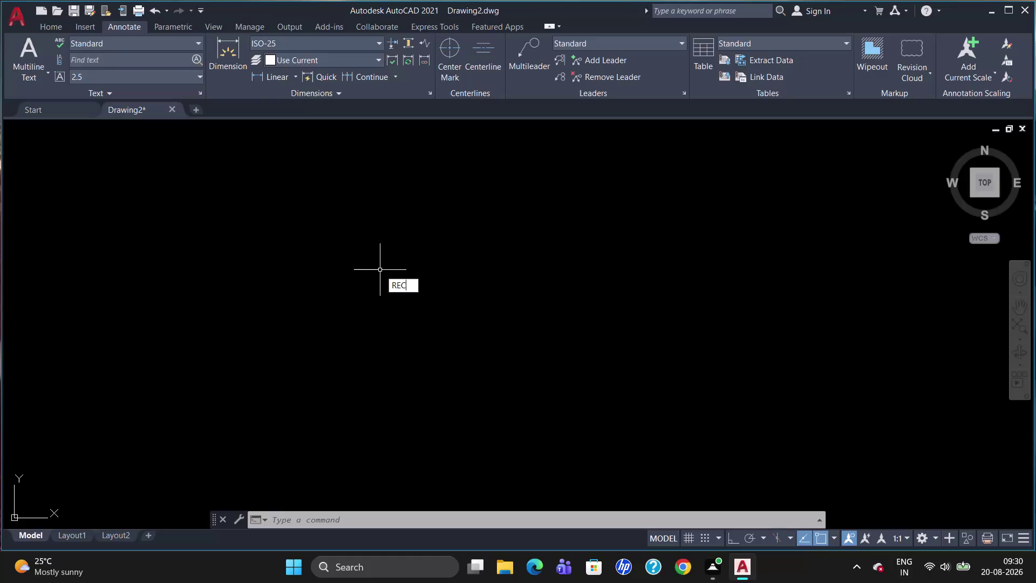
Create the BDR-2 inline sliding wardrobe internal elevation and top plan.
Draw a 4354 by 2700 rectangle.
key(Return)
click(293, 176)
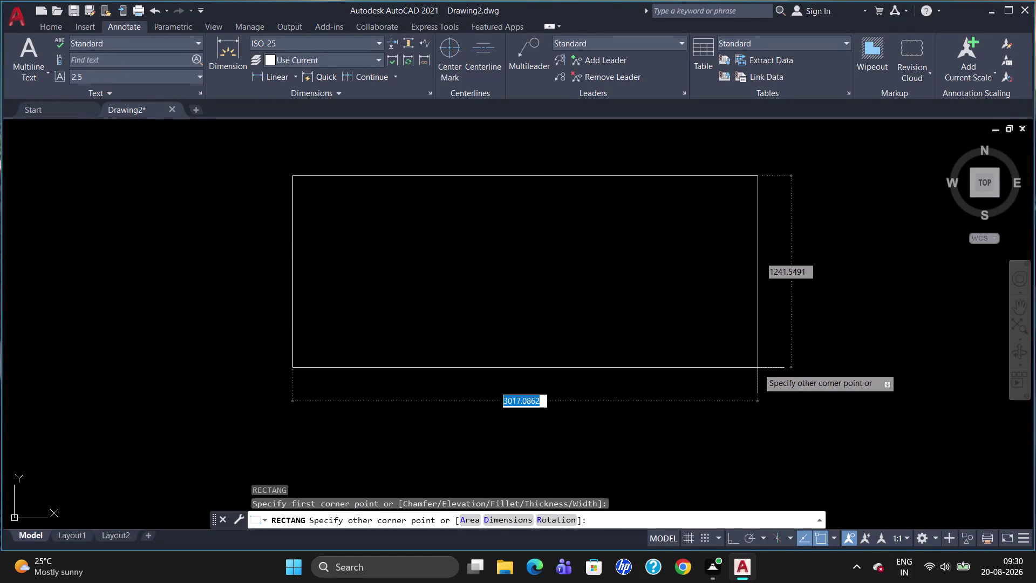
text(4354)
key(Tab)
text(2)
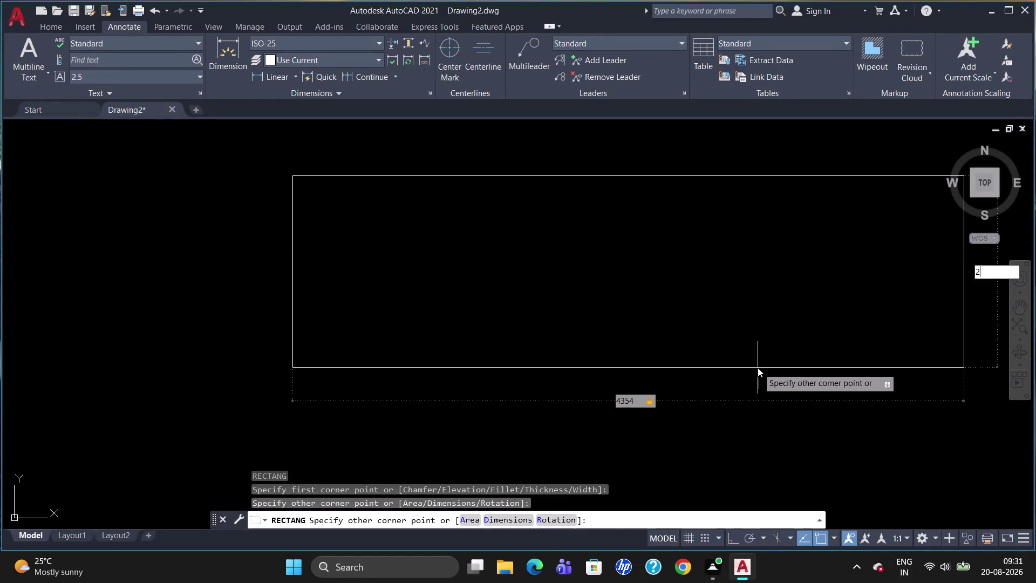
text(700)
key(Return)
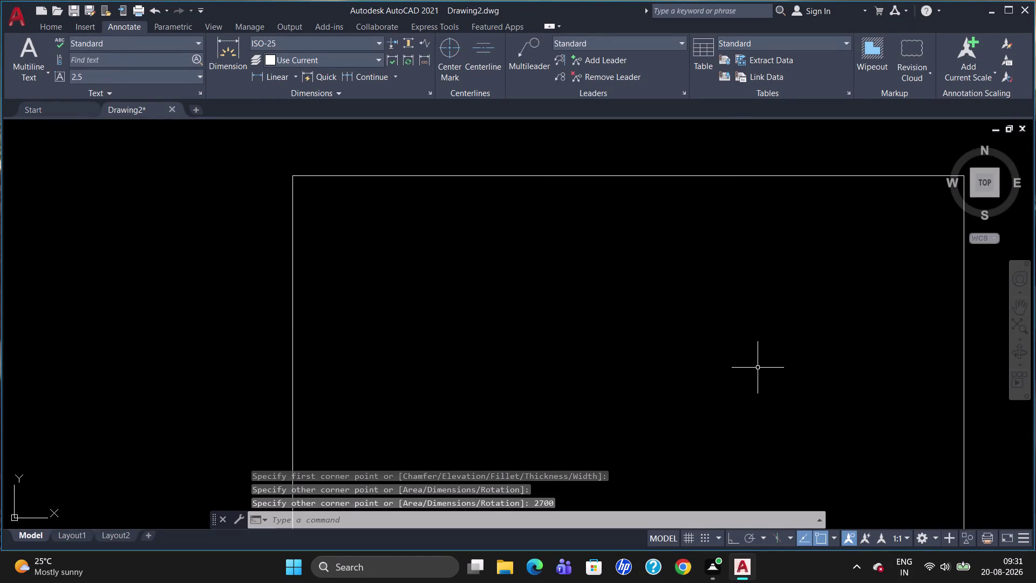
key(Escape)
Zoom to fit and explode the rectangle into separate lines.
scroll(down, 3)
scroll(up, 3)
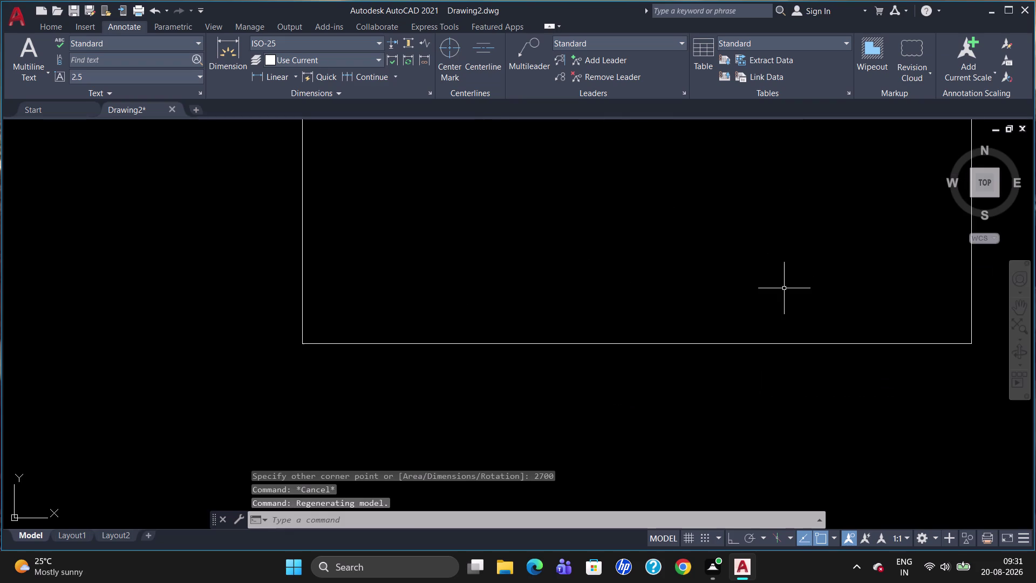
scroll(up, 3)
scroll(down, 3)
scroll(up, 3)
scroll(down, 3)
scroll(up, 3)
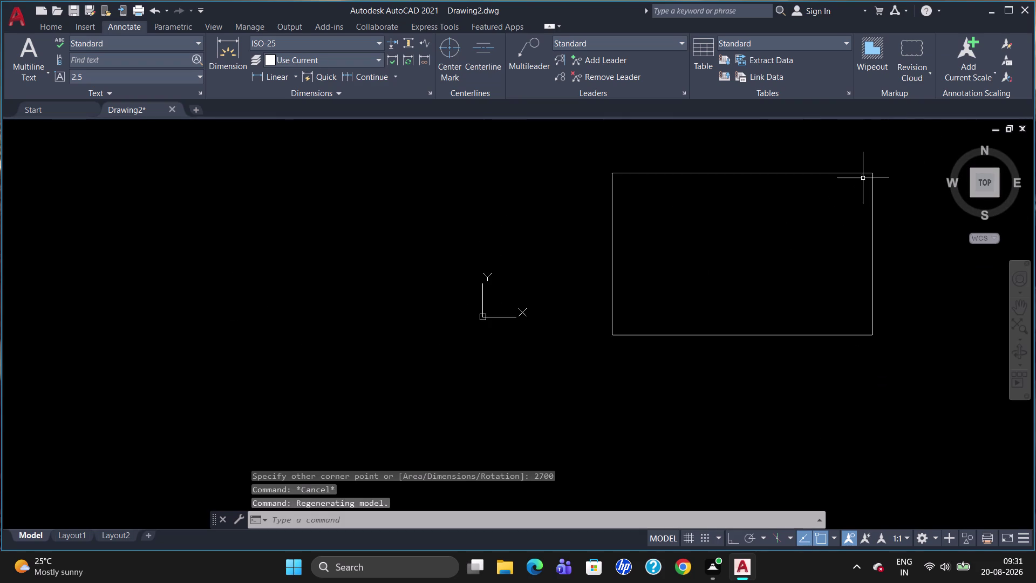
scroll(up, 3)
scroll(down, 3)
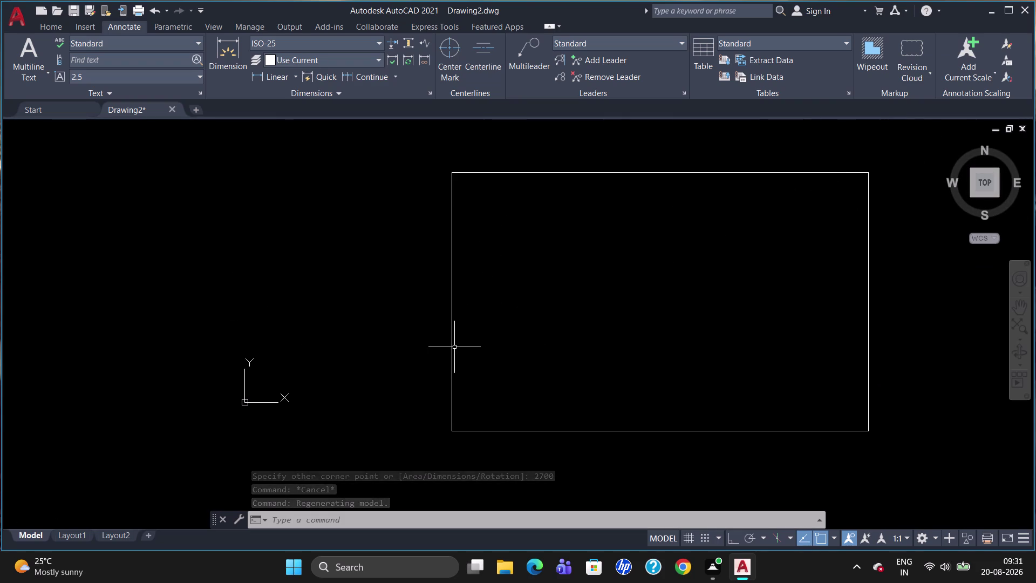
click(451, 347)
key(x)
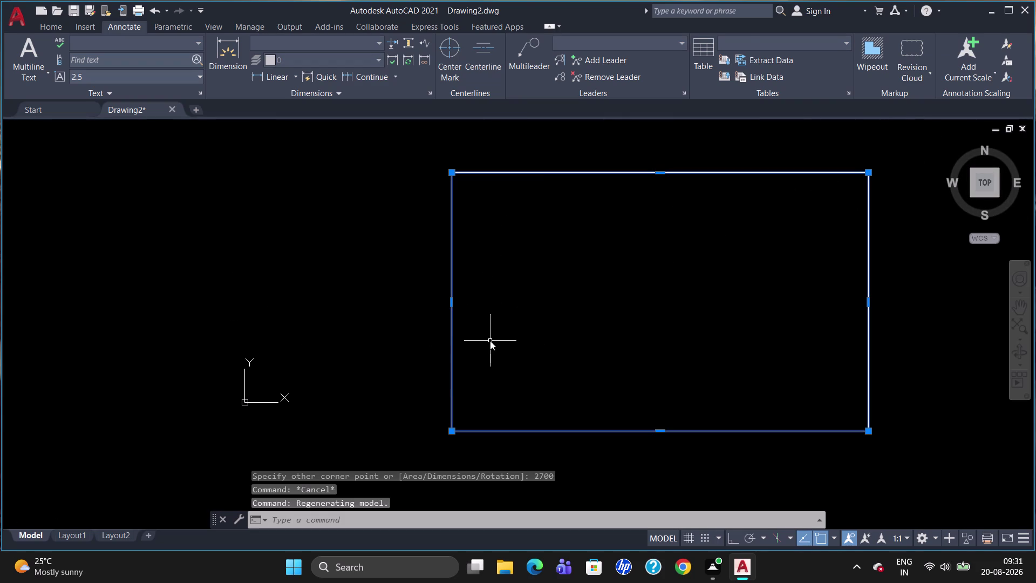
key(Return)
Give ISO-25 red dimension text, 40 high, vertically centred.
key(d)
key(Return)
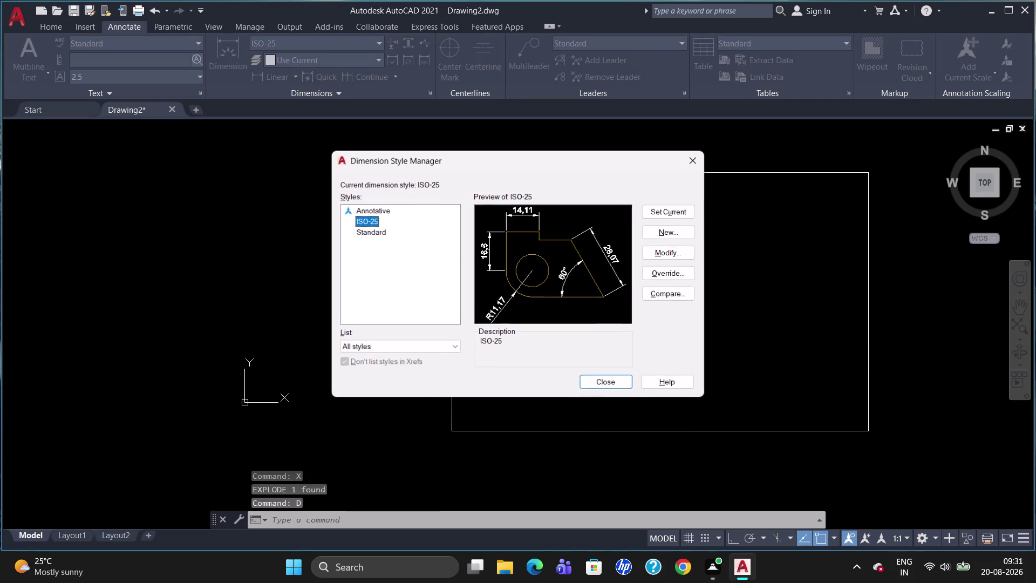
click(662, 246)
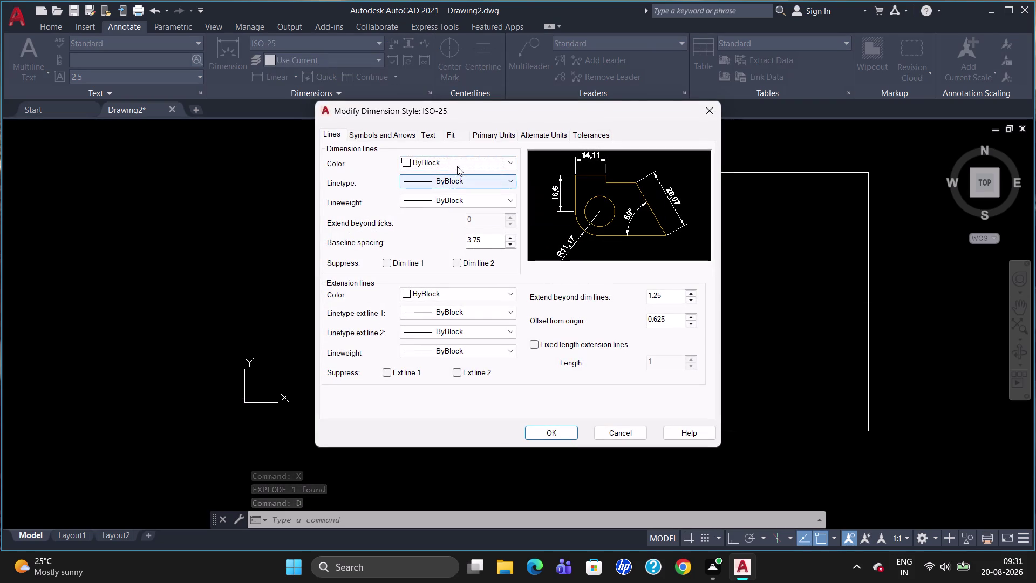
click(429, 129)
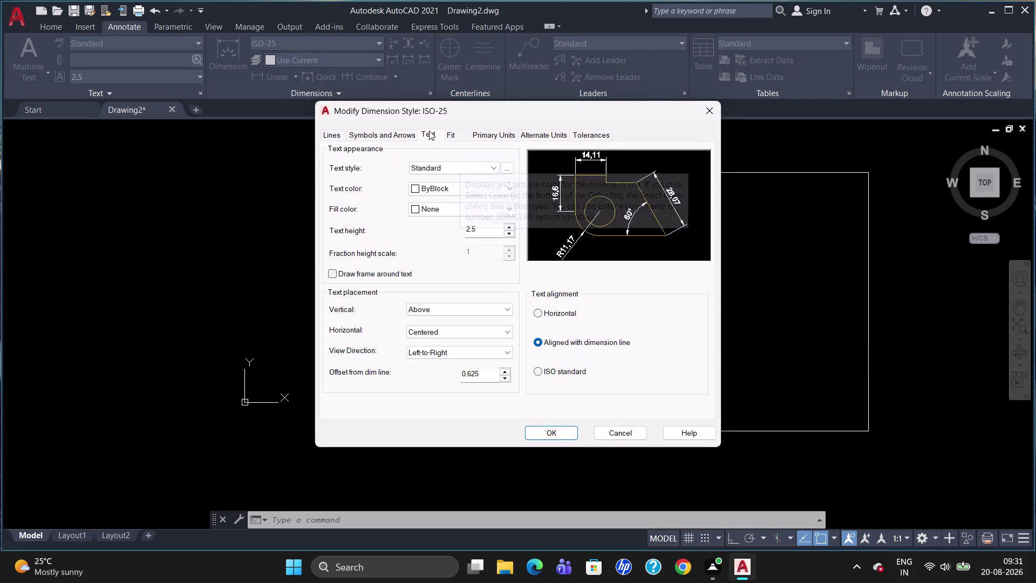
click(464, 188)
click(451, 225)
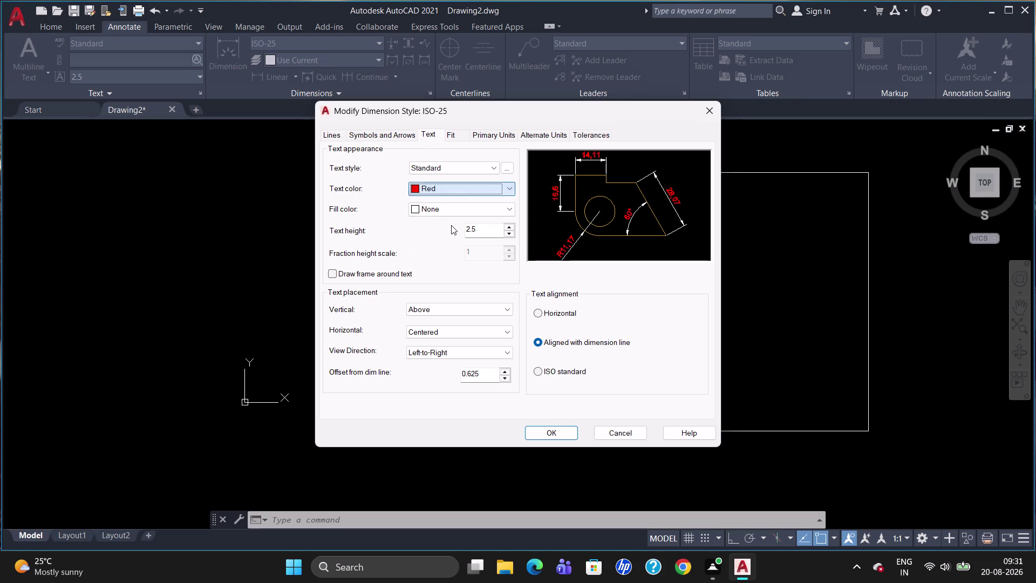
click(486, 226)
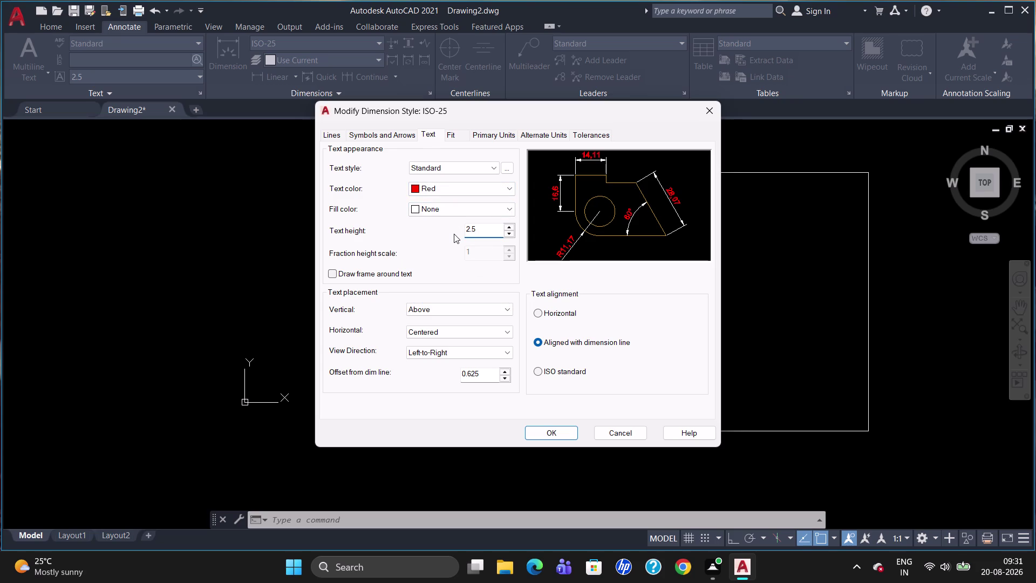
key(BackSpace)
key(BackSpace)
key(BackSpace)
text(40)
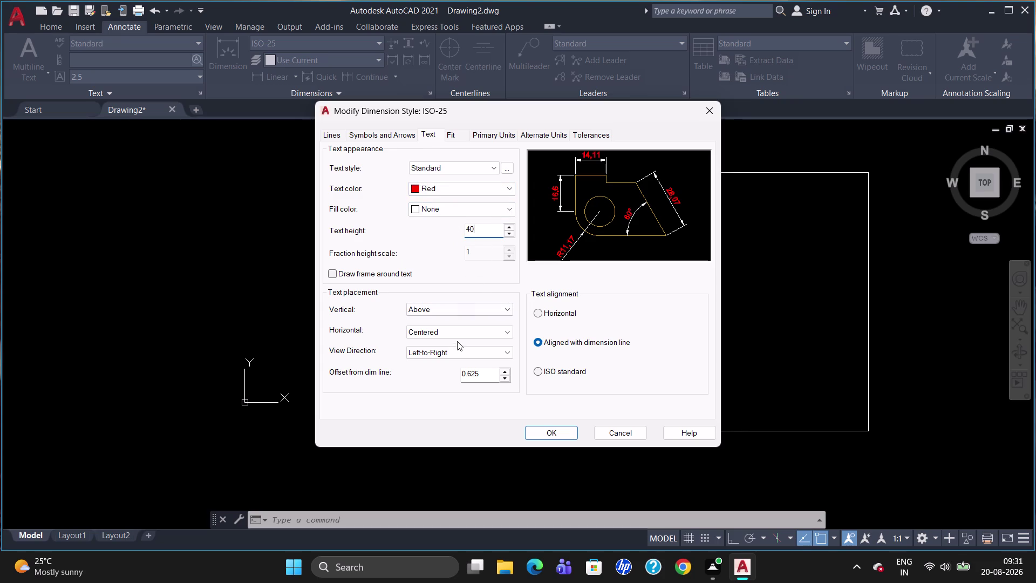
click(459, 309)
click(454, 323)
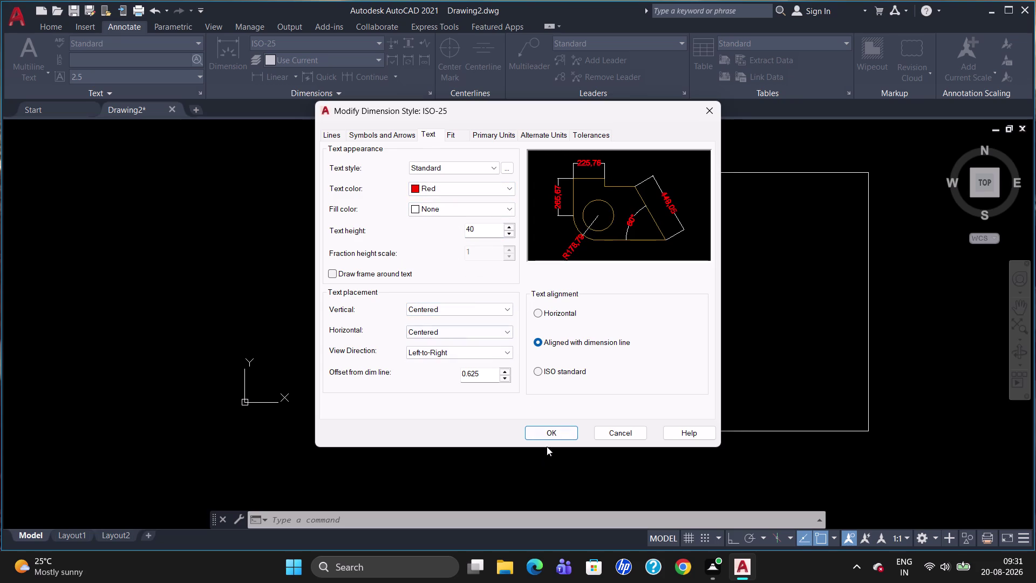
click(547, 436)
Set the ISO-25 arrow size to 40.
click(662, 250)
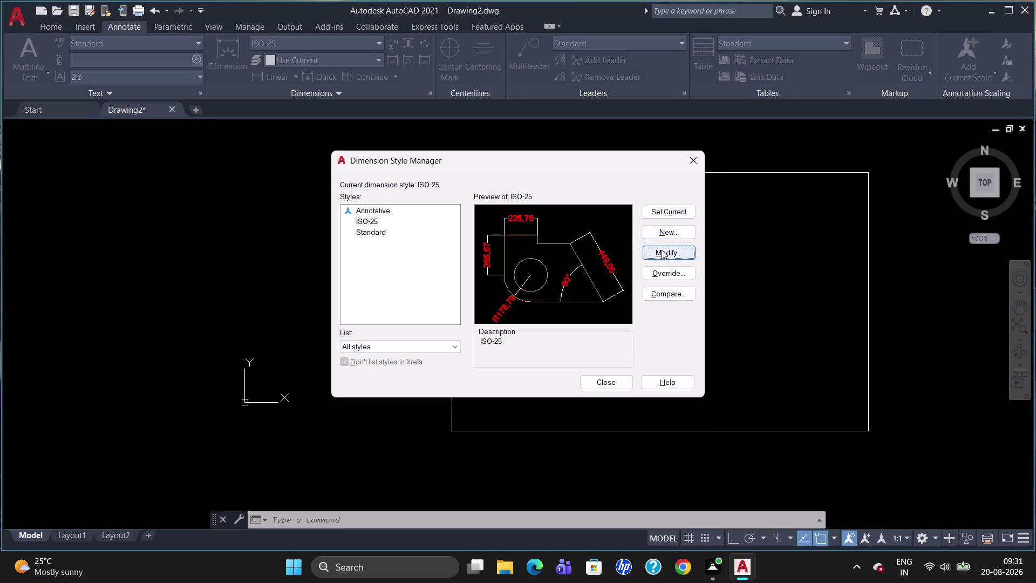
click(363, 133)
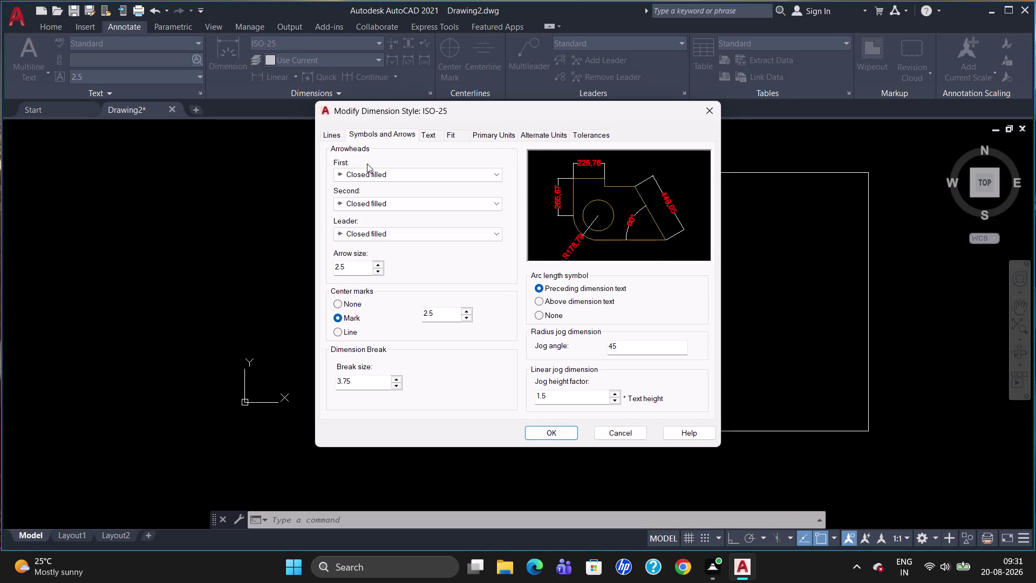
drag(355, 271, 330, 273)
key(BackSpace)
text(4)
text(0)
Turn on fixed-length extension lines for ISO-25, save, and close the manager.
click(333, 135)
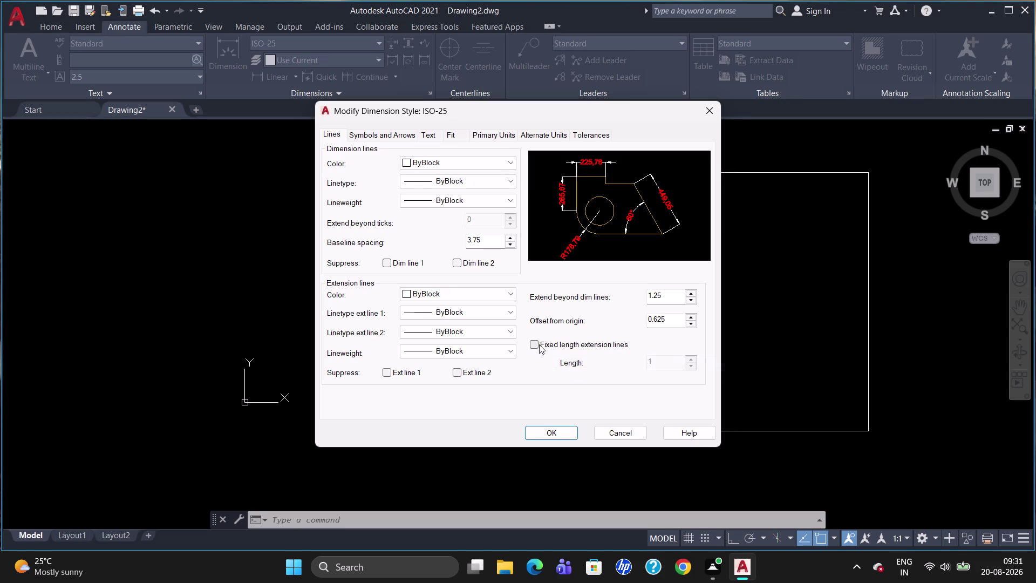
click(539, 344)
click(560, 433)
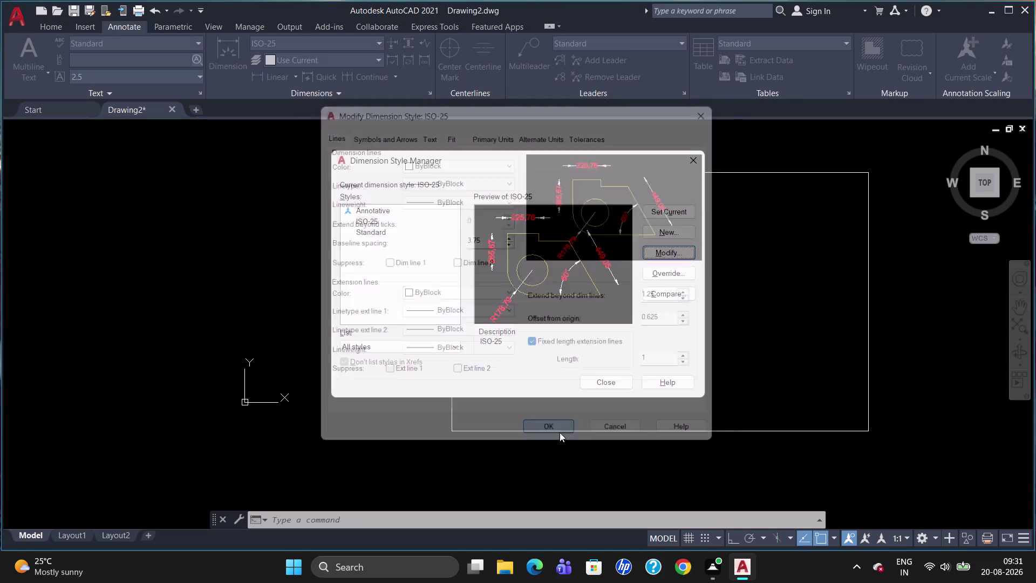
click(617, 381)
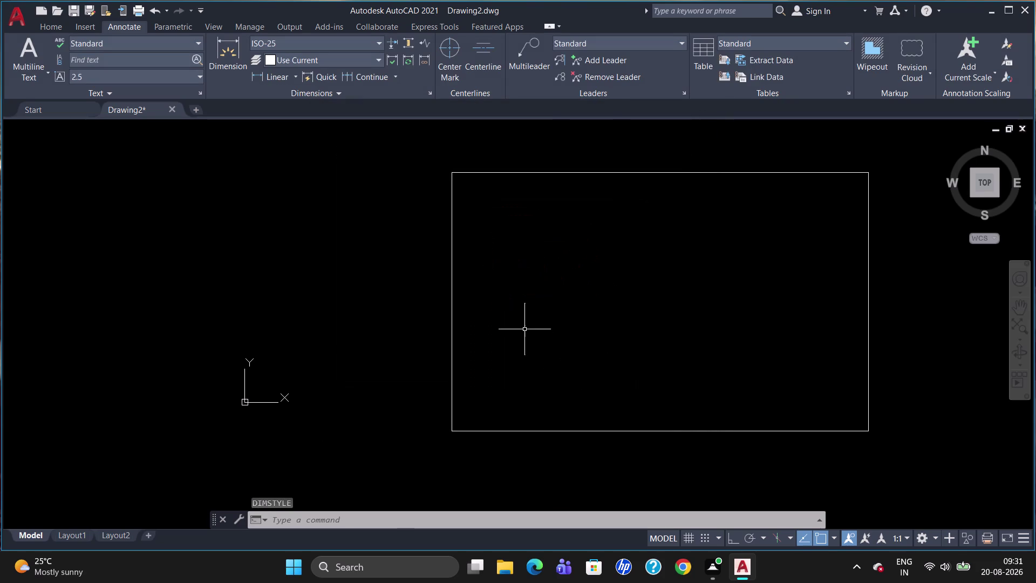
Offset the right edge 304 and the left edge 229 inward.
key(o)
key(Return)
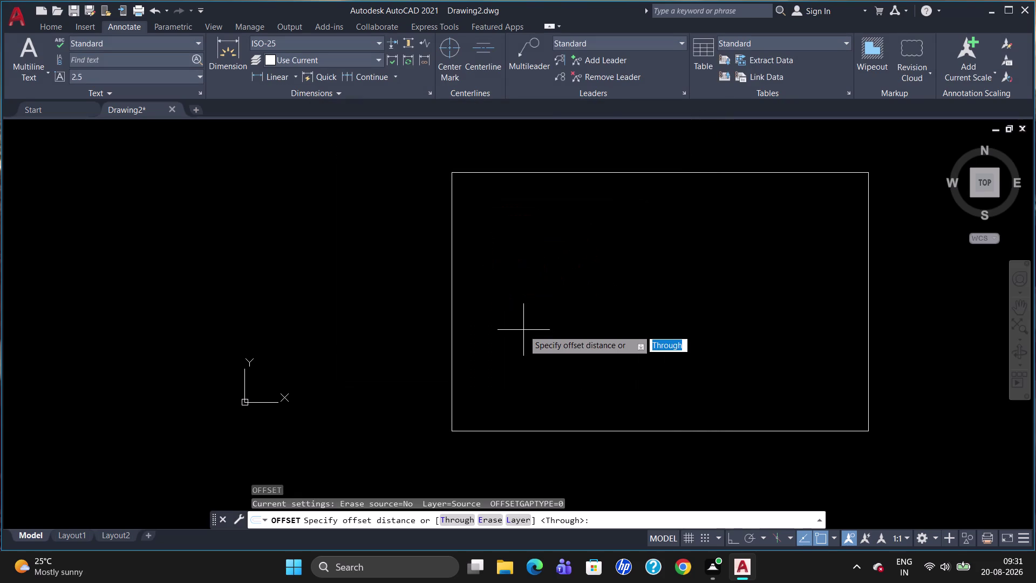
text(30)
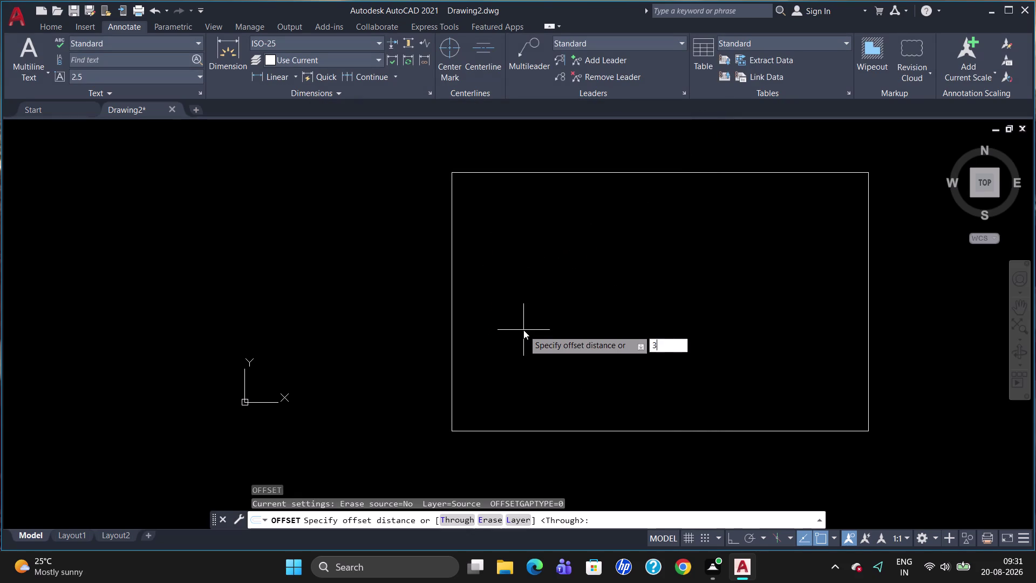
text(4)
key(Return)
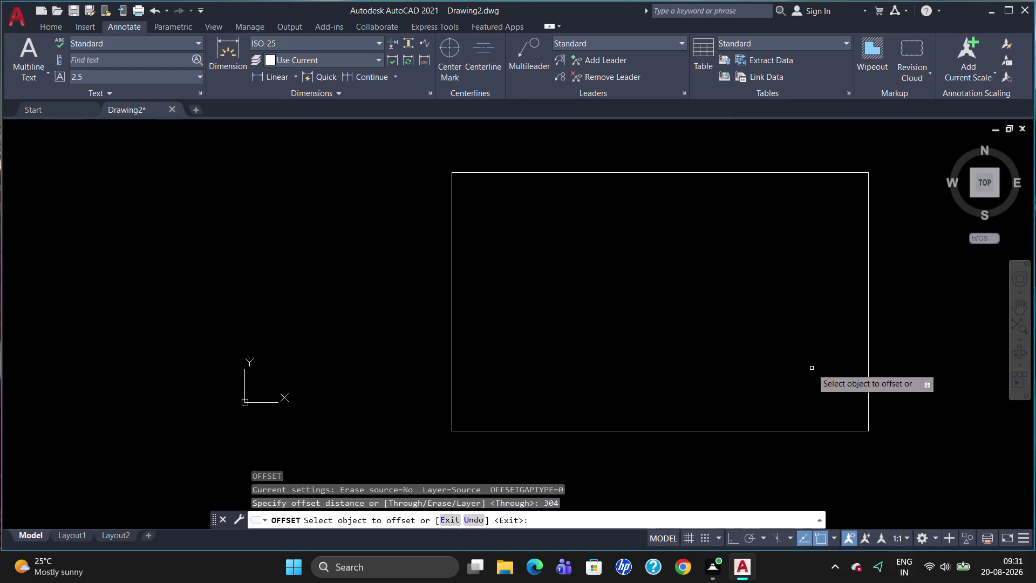
click(869, 336)
click(847, 348)
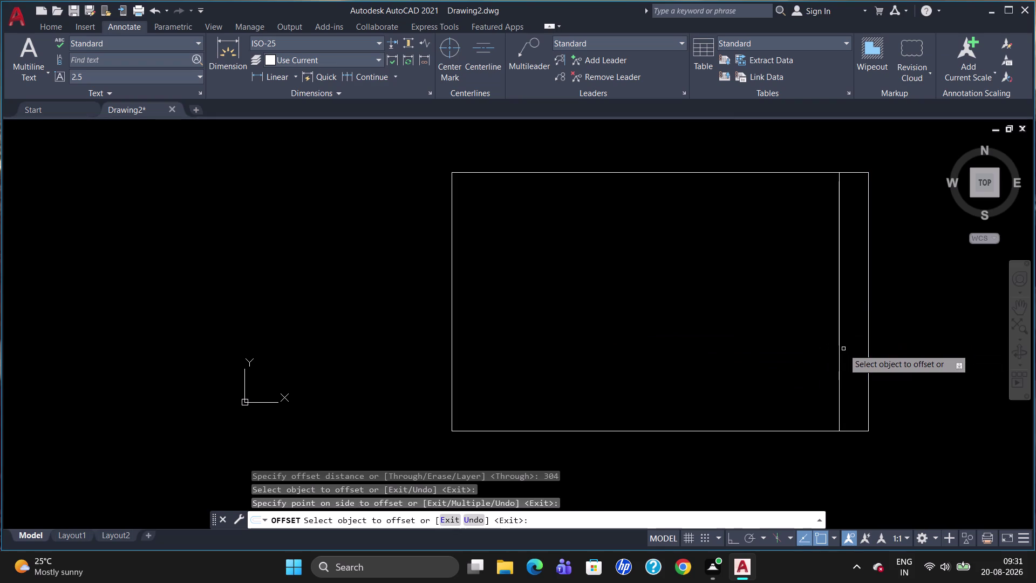
click(454, 362)
text(22)
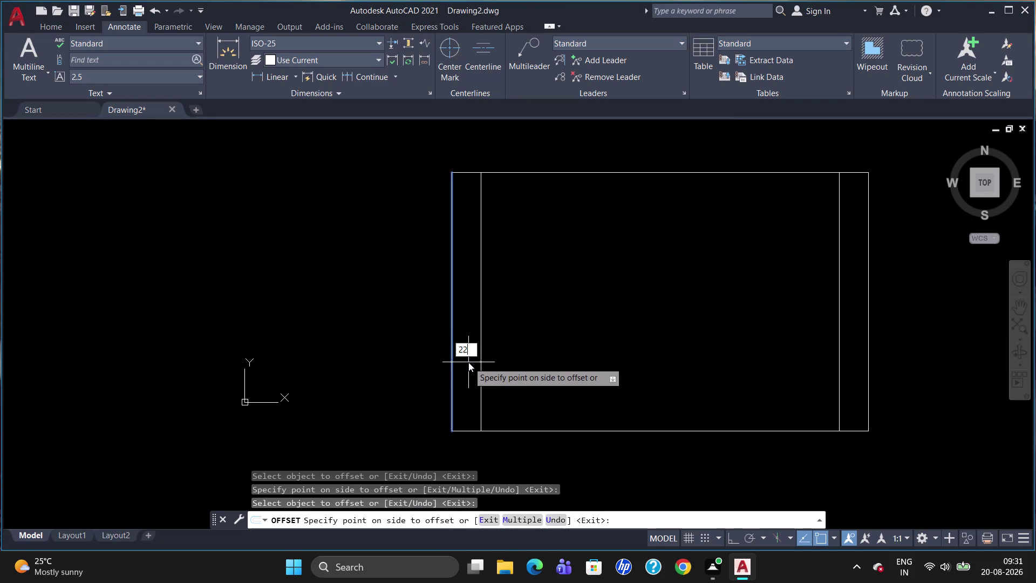
text(9)
key(Return)
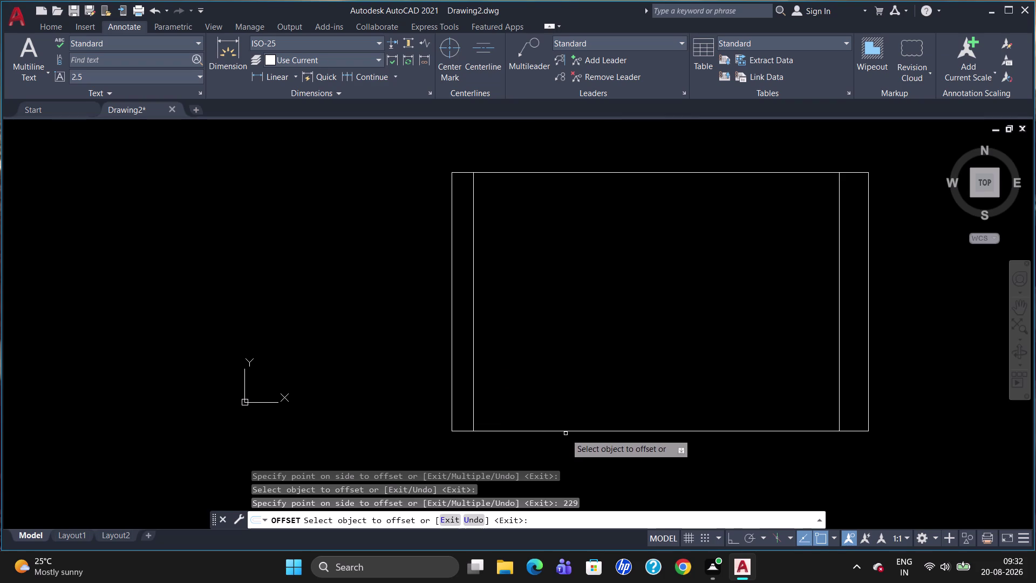
Offset the bottom edge 100 upward and the top edge 50 downward.
click(567, 432)
text(1)
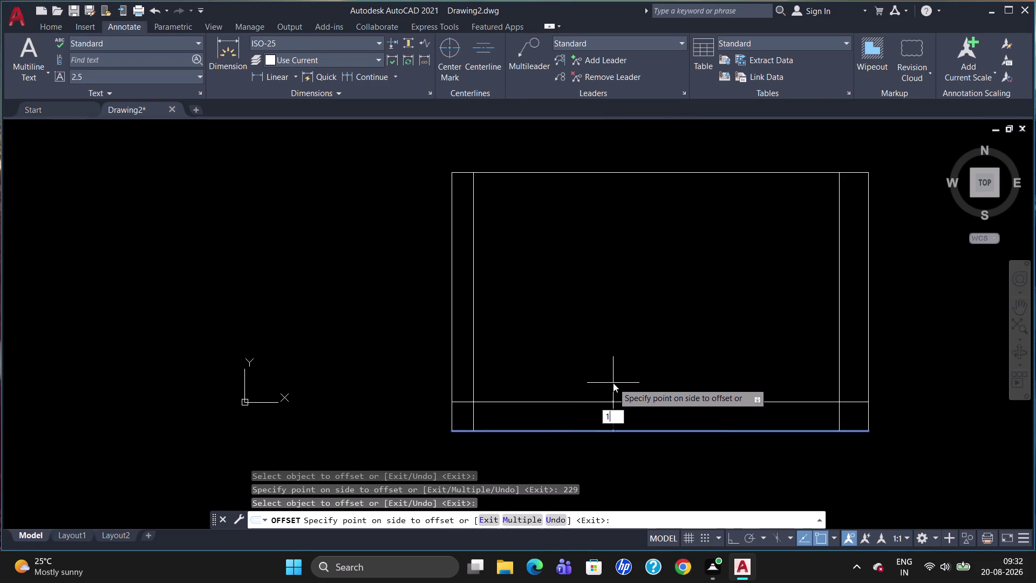
text(00)
key(Return)
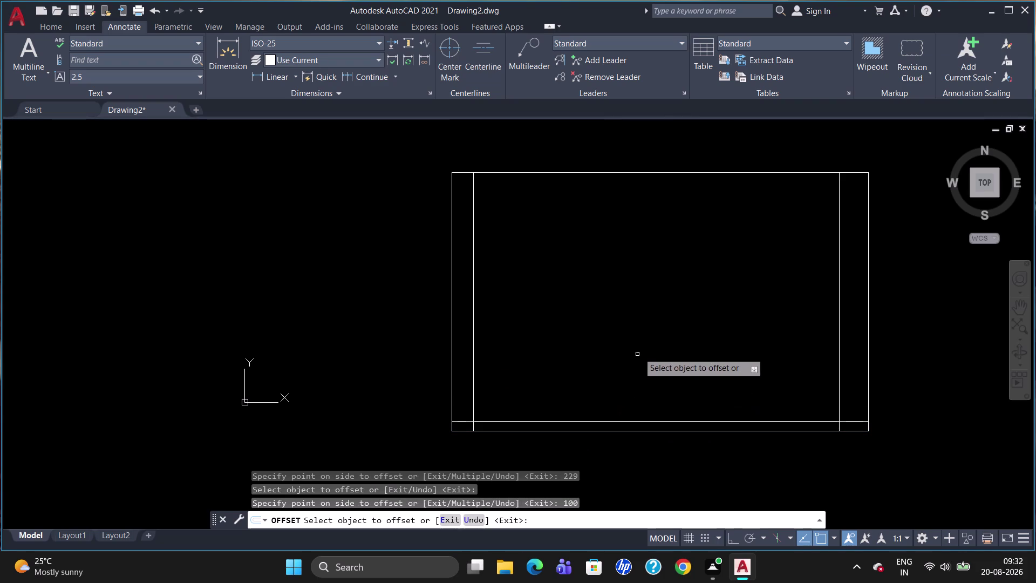
drag(724, 173, 727, 181)
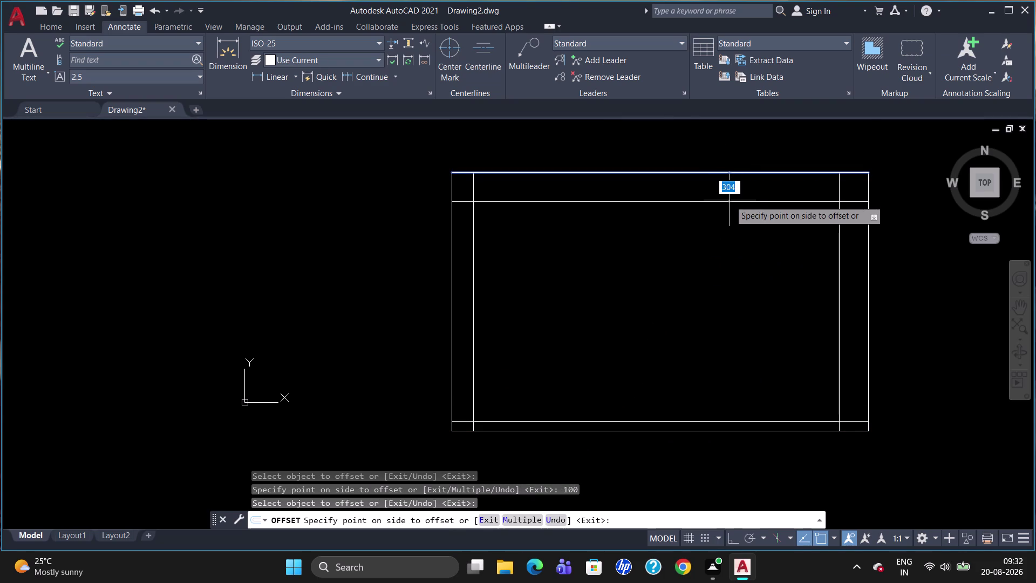
text(50)
key(Return)
key(Escape)
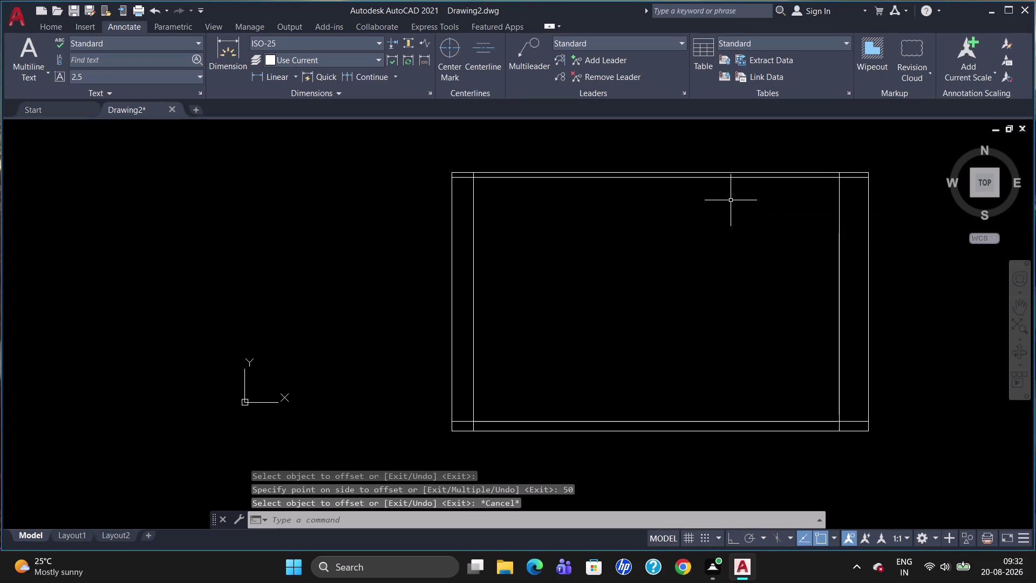
scroll(up, 3)
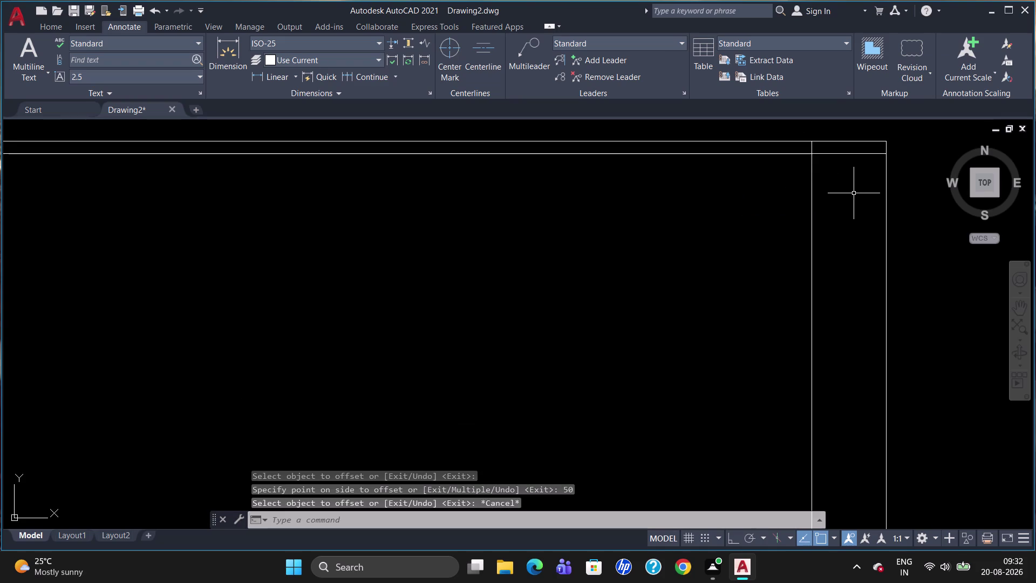
Draw a horizontal line tracked 550 below the top-right inner corner to the left inner upright.
scroll(down, 3)
scroll(up, 3)
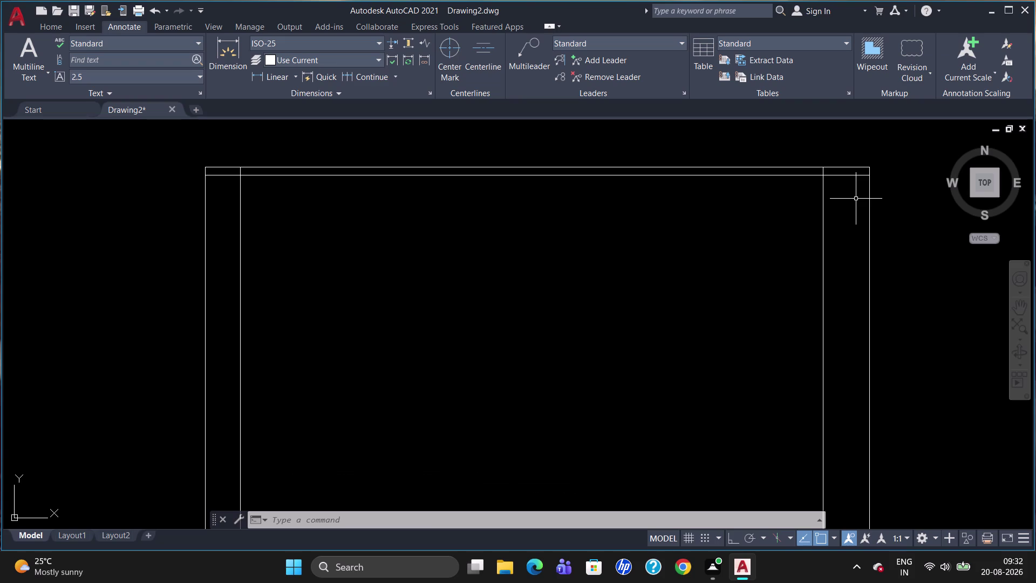
key(l)
key(Return)
text(TK)
key(Return)
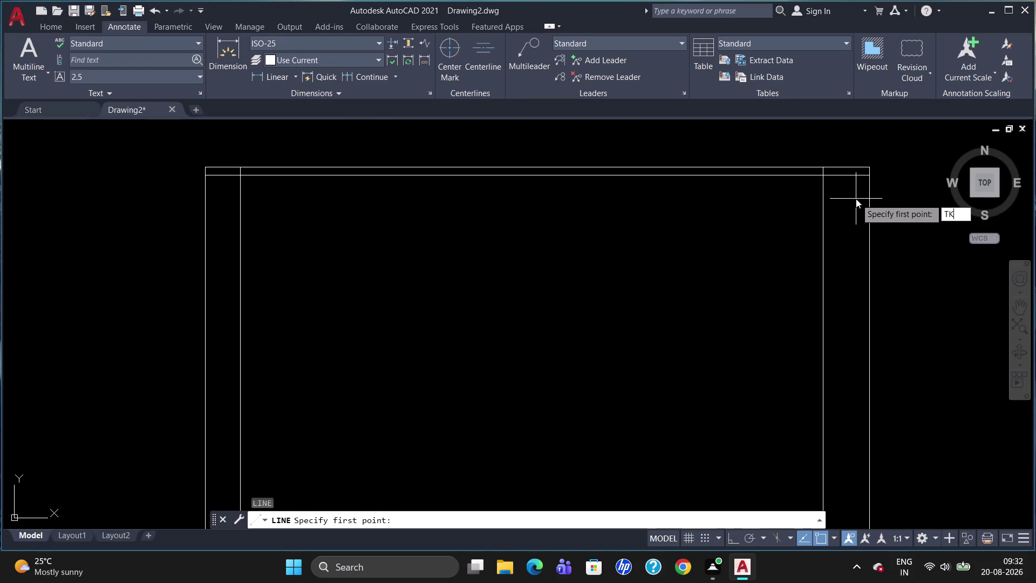
click(825, 179)
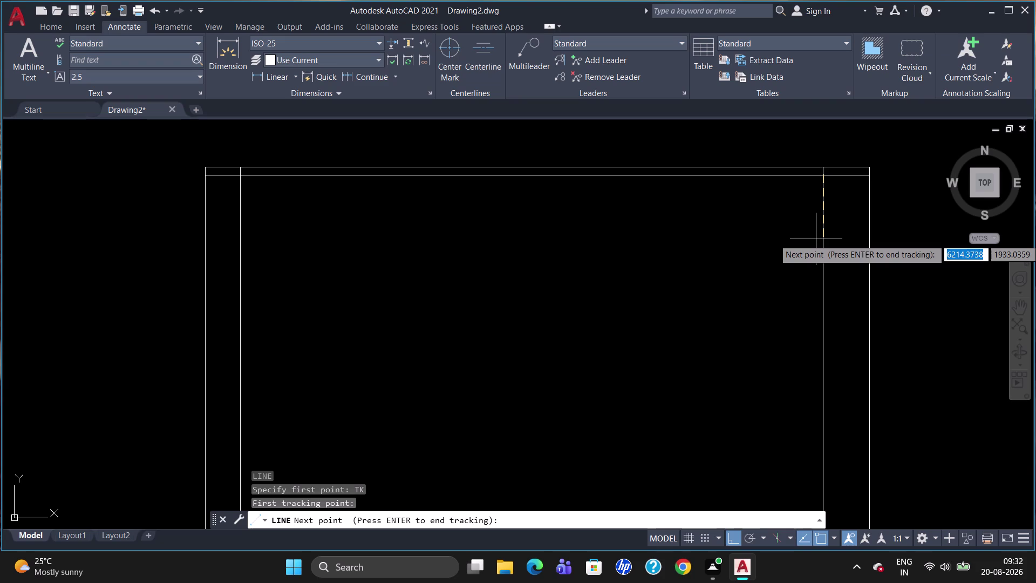
text(550)
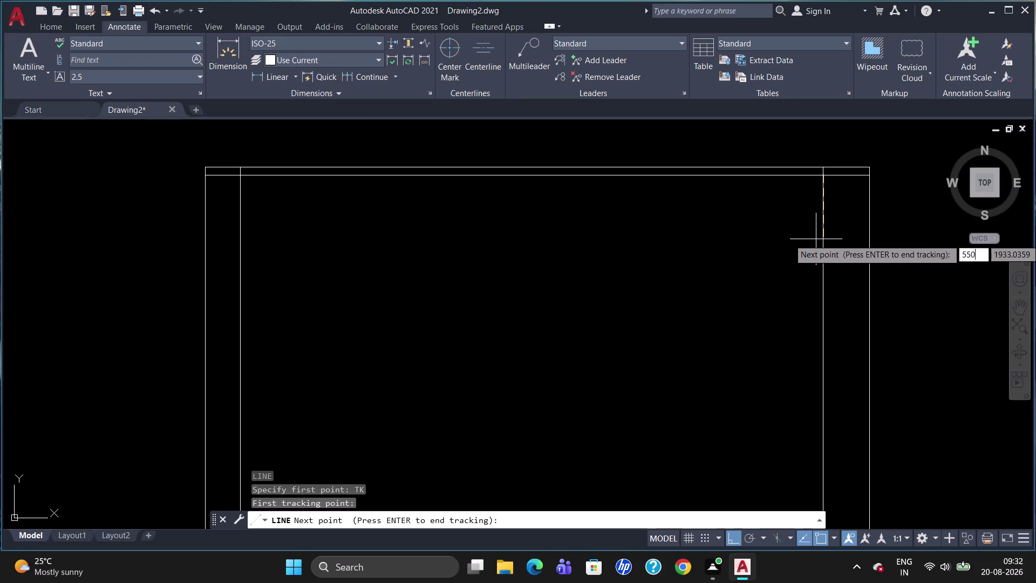
key(Return)
key(Return)
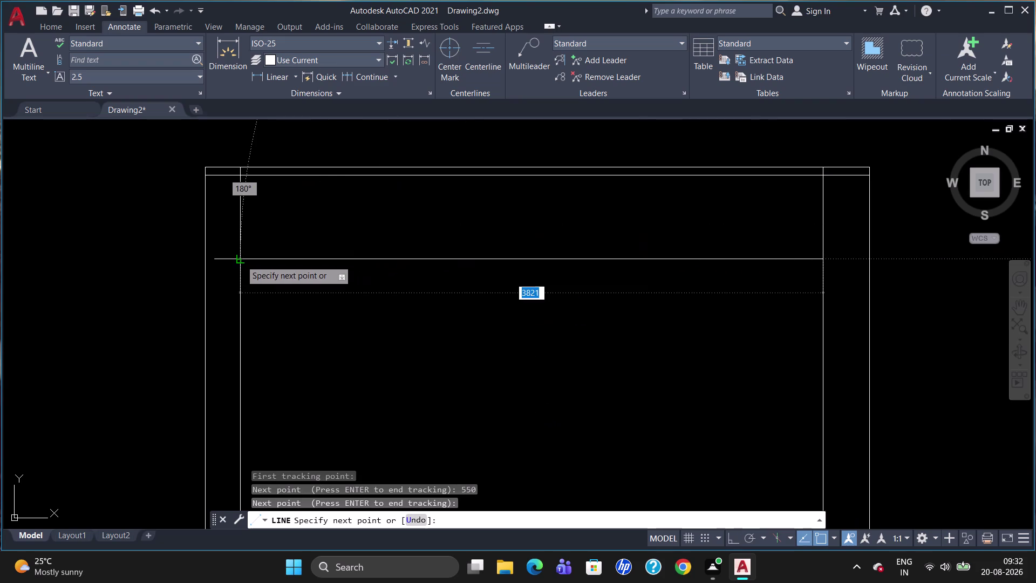
click(242, 257)
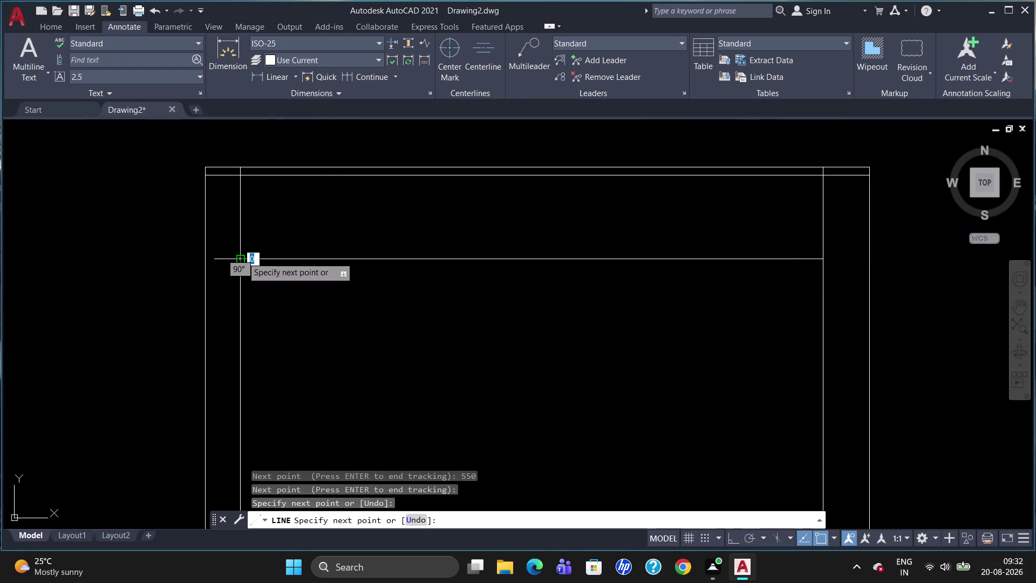
key(Escape)
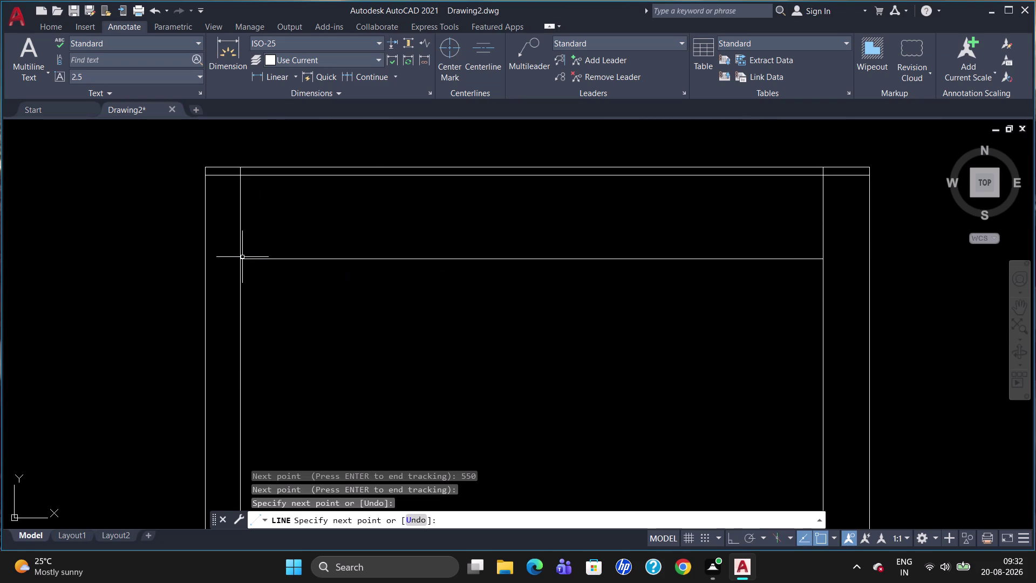
Break the right inner upright at two points, near the crossbar and just below it.
text(BR)
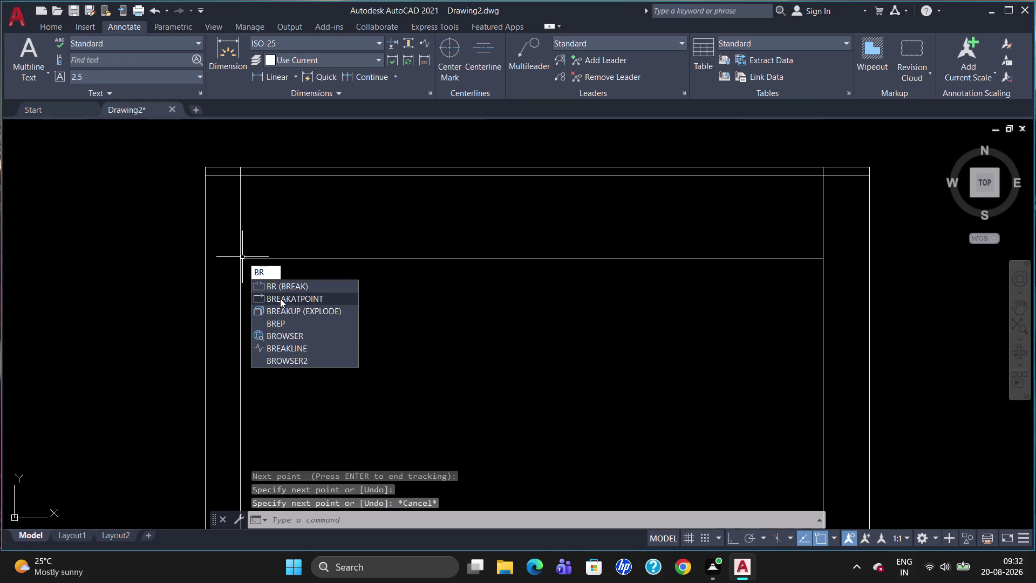
click(280, 298)
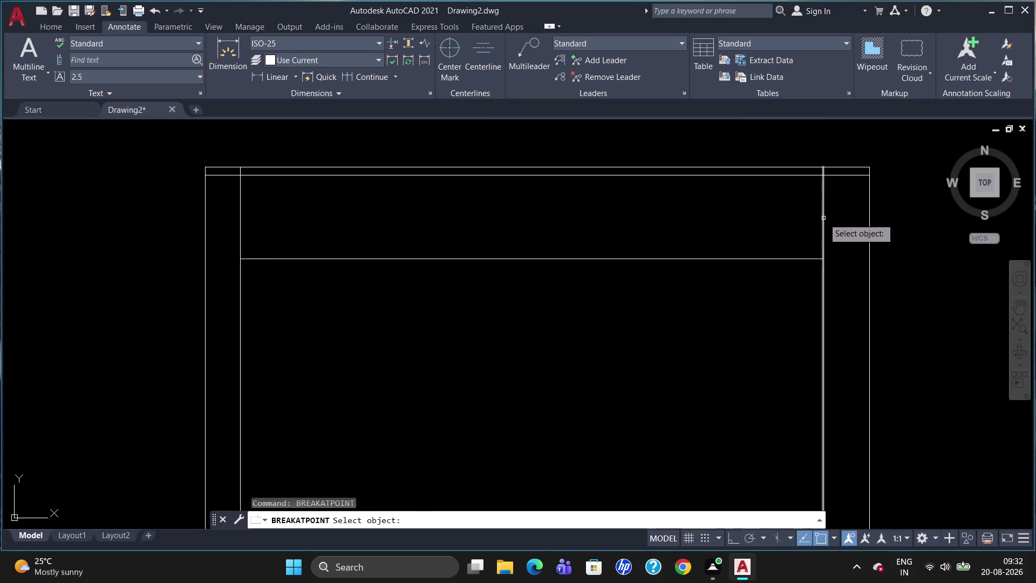
click(824, 218)
click(825, 177)
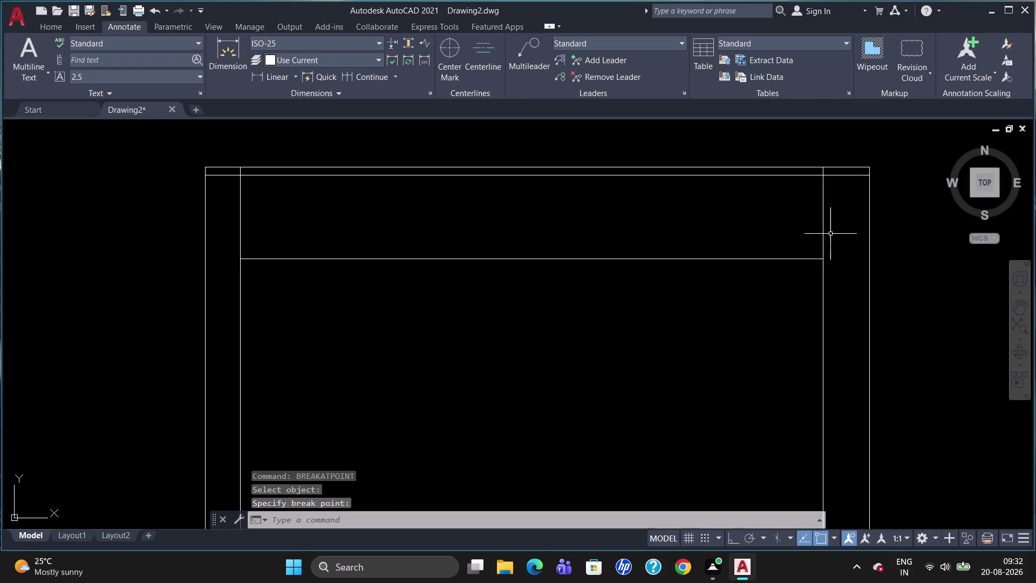
text(BR)
click(850, 268)
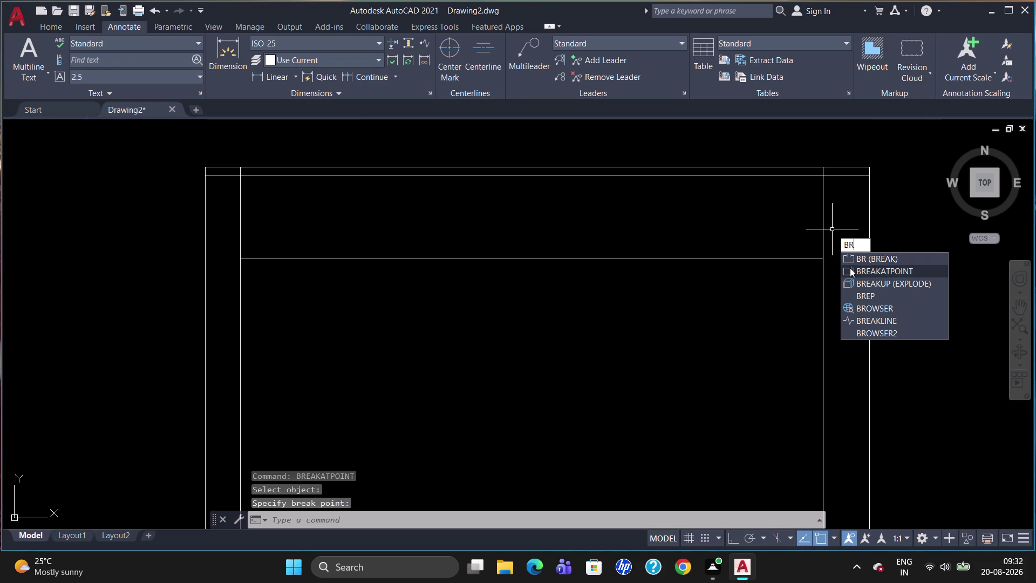
click(825, 284)
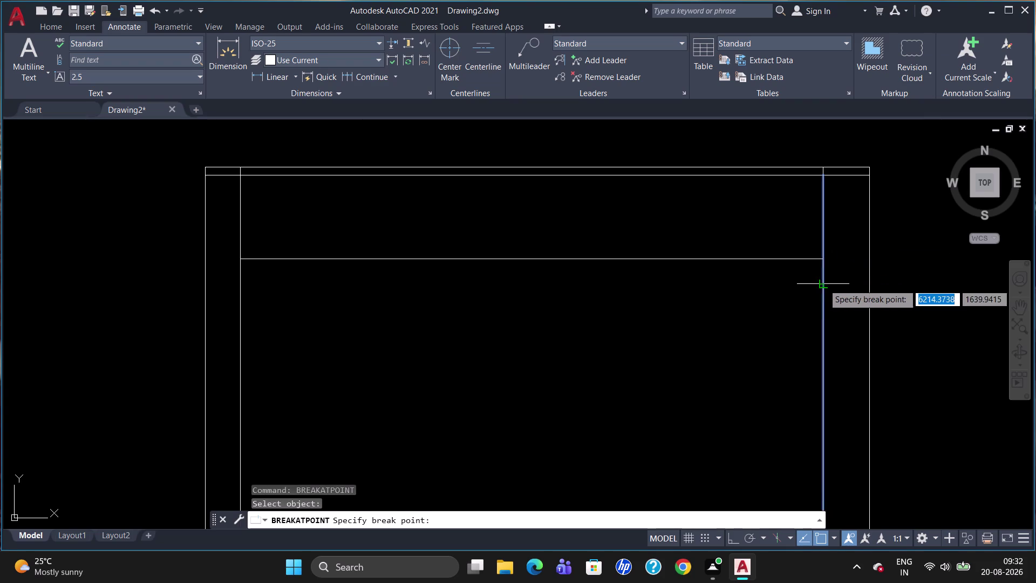
click(825, 259)
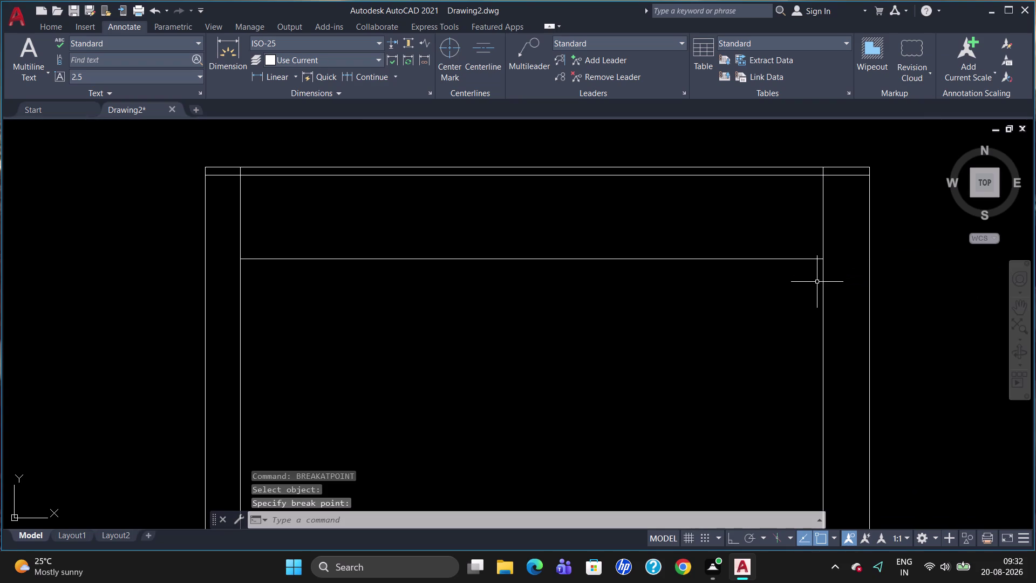
Start an offset with a distance of 45.
key(o)
key(Return)
text(45)
key(Return)
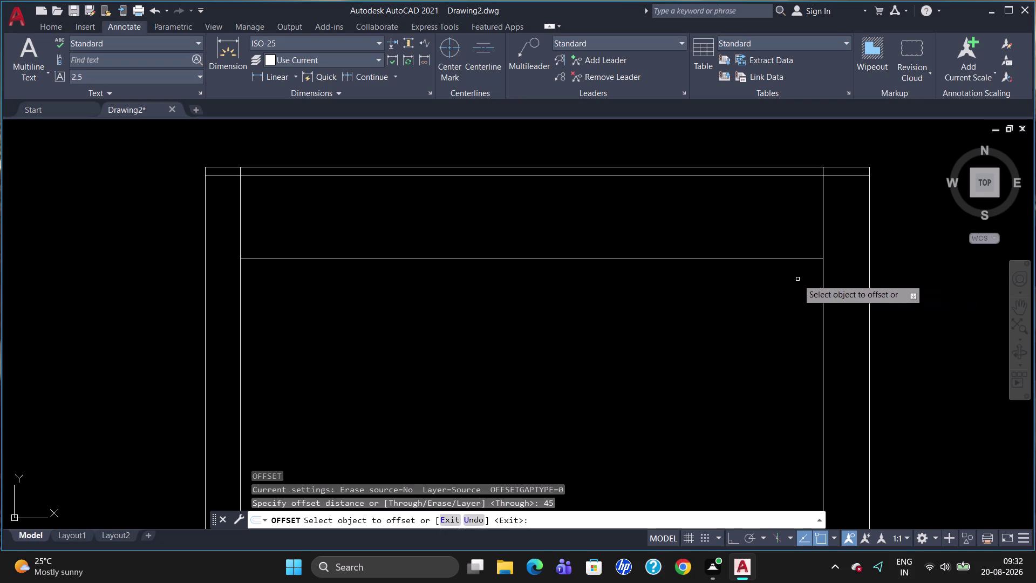
Offset the upper right upright 45 left, then successive copies 1070 and 1115 further left.
click(824, 244)
click(814, 249)
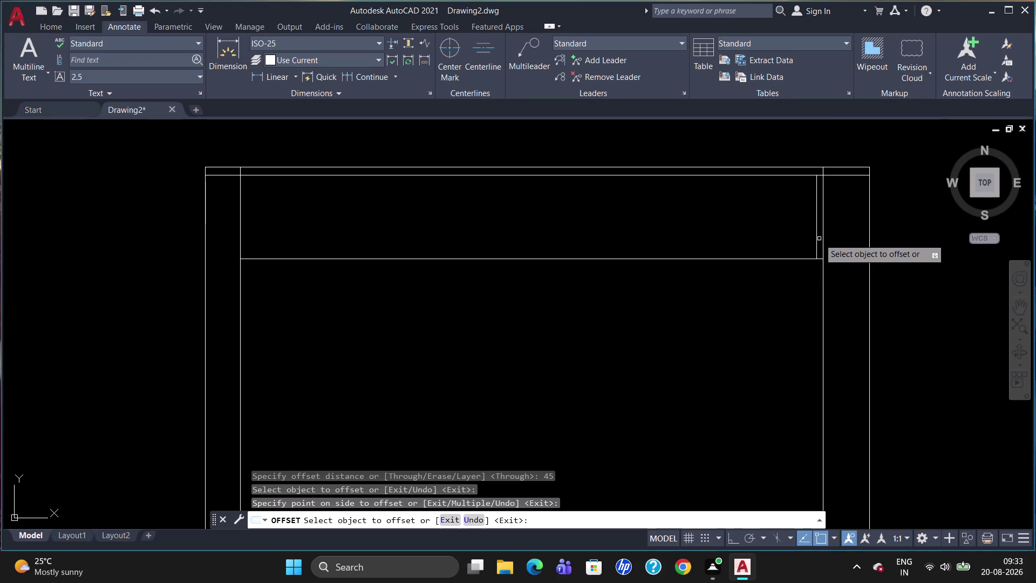
click(817, 238)
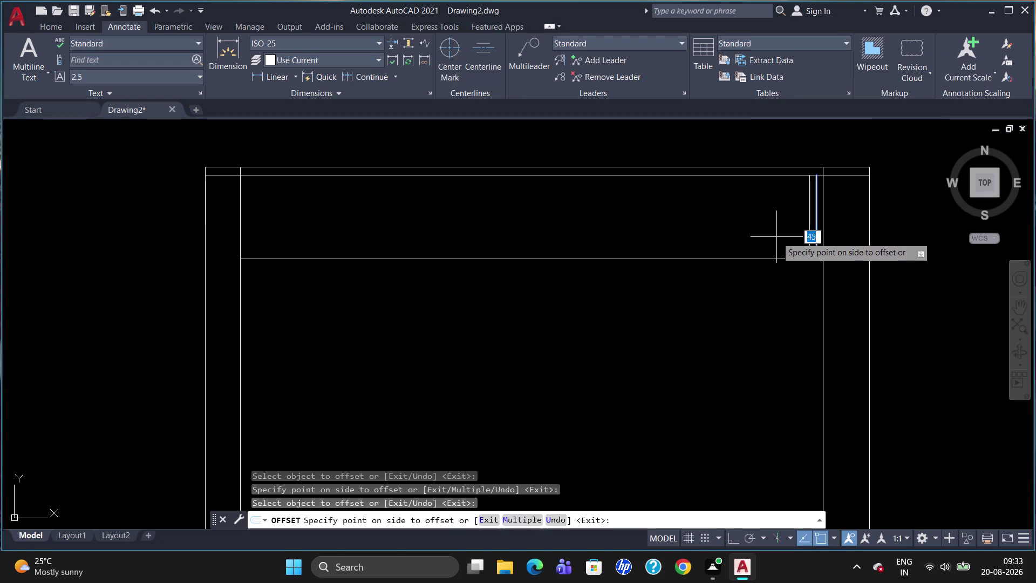
text(1070)
key(Return)
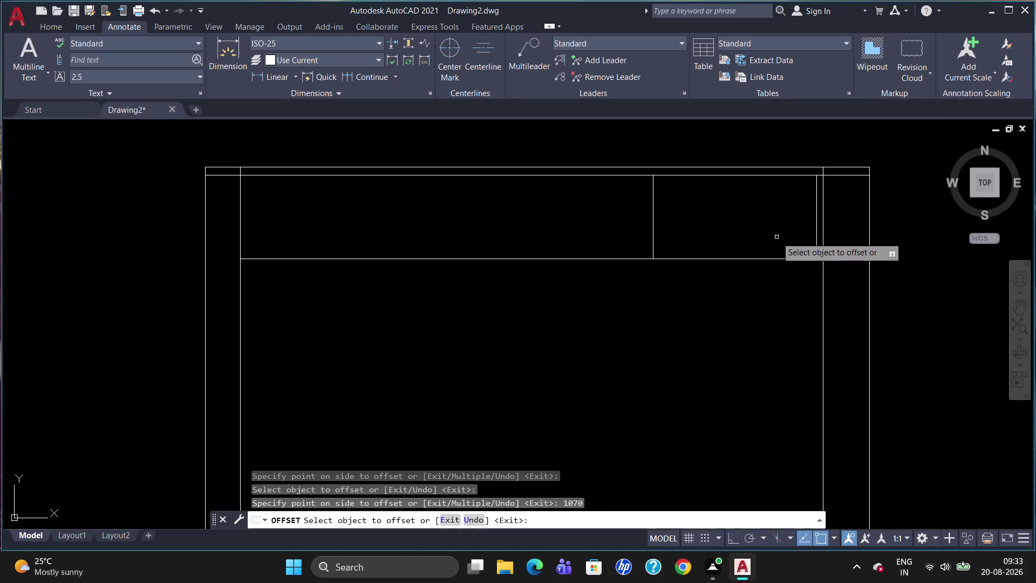
click(654, 227)
text(111)
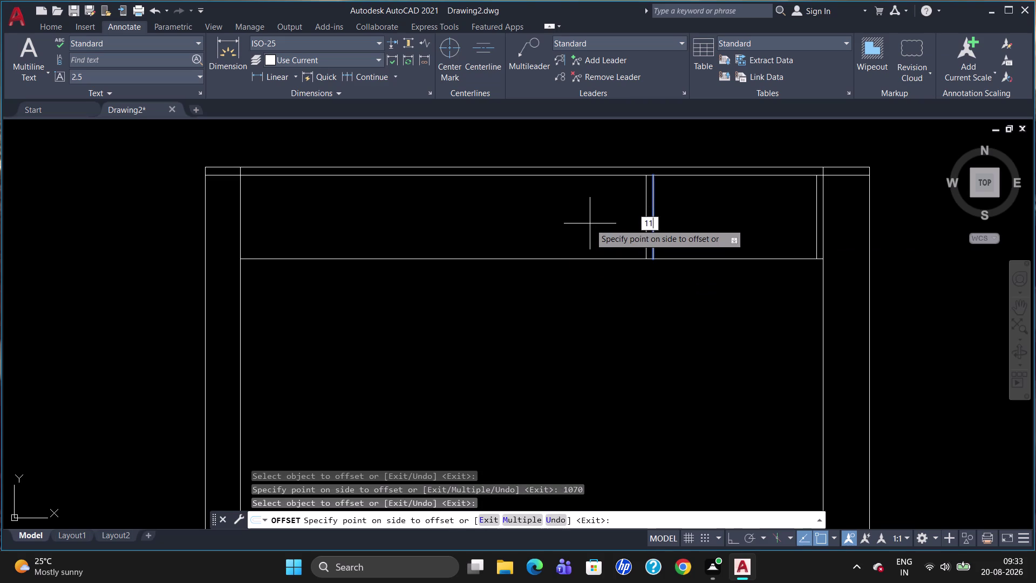
key(5)
key(Return)
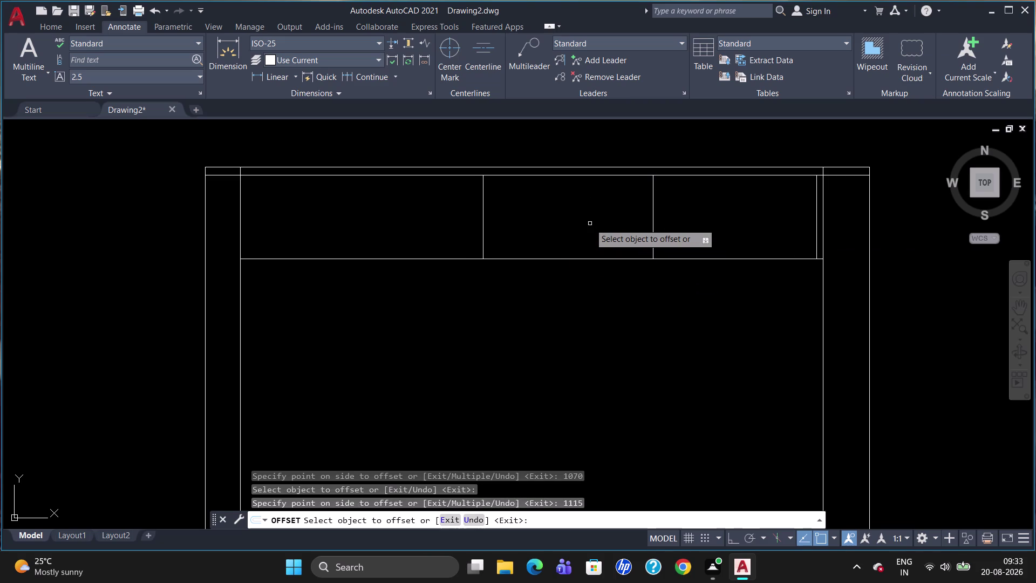
key(Escape)
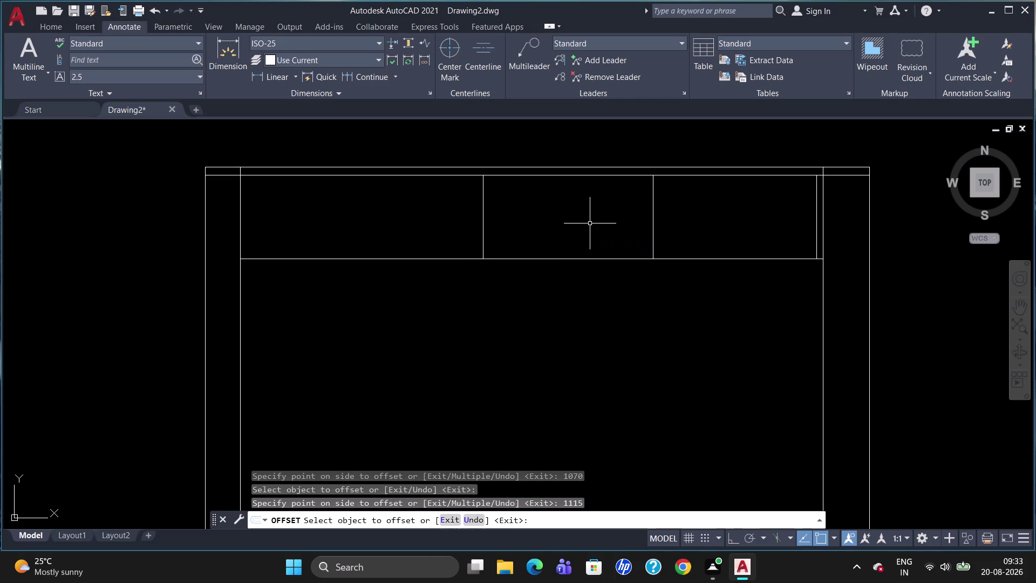
scroll(down, 3)
scroll(up, 3)
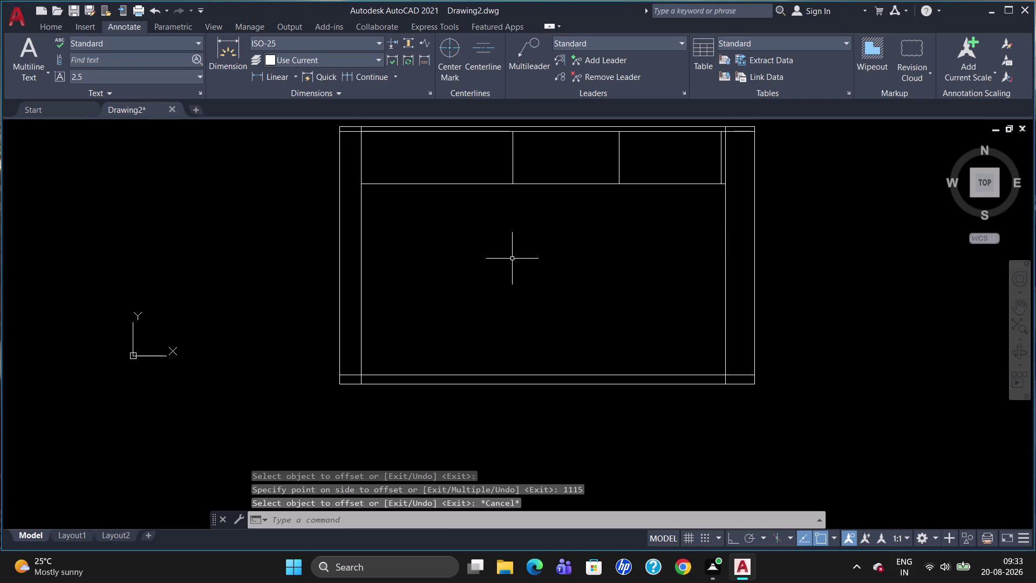
Draw a vertical line from the left divider's lower end down to the bottom inner edge.
key(l)
key(Return)
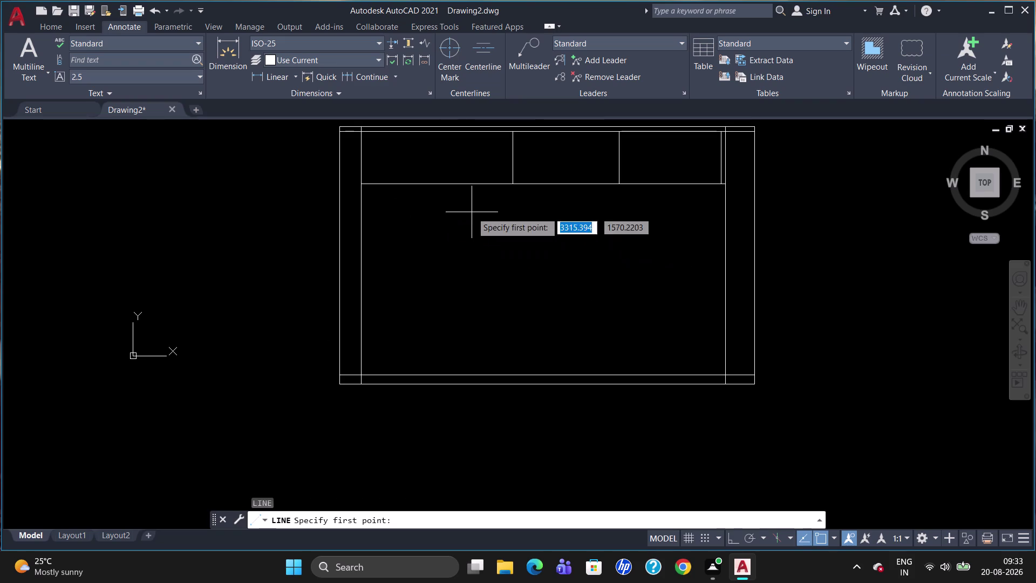
drag(512, 186, 514, 191)
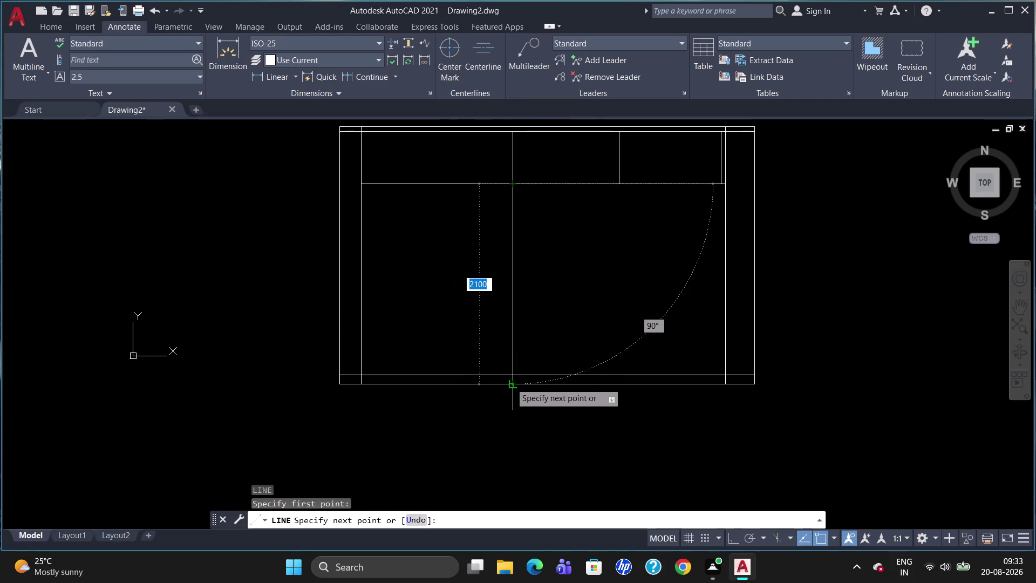
click(510, 381)
key(Escape)
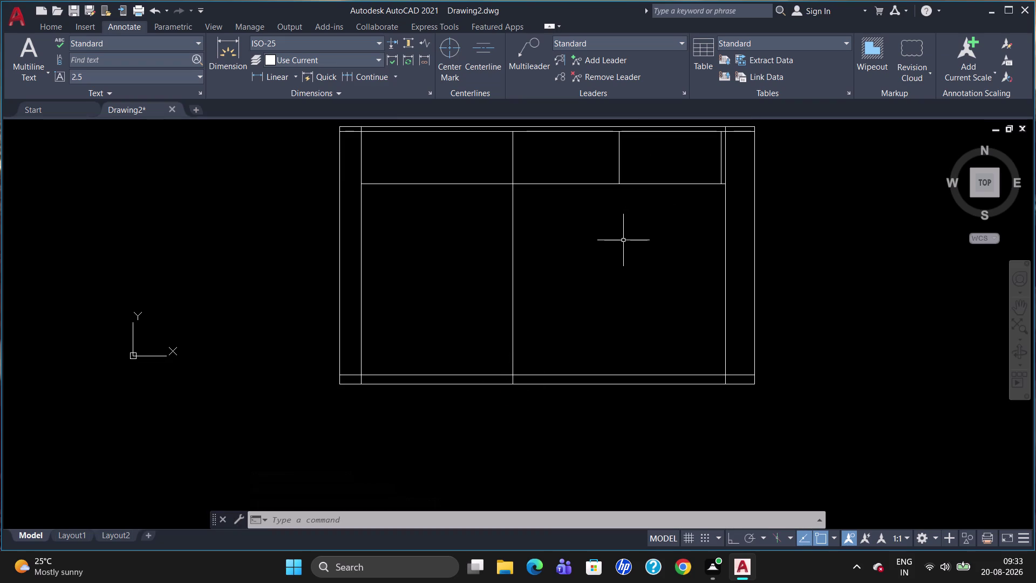
Break the crossbar at its junction with the lower divider.
text(BR)
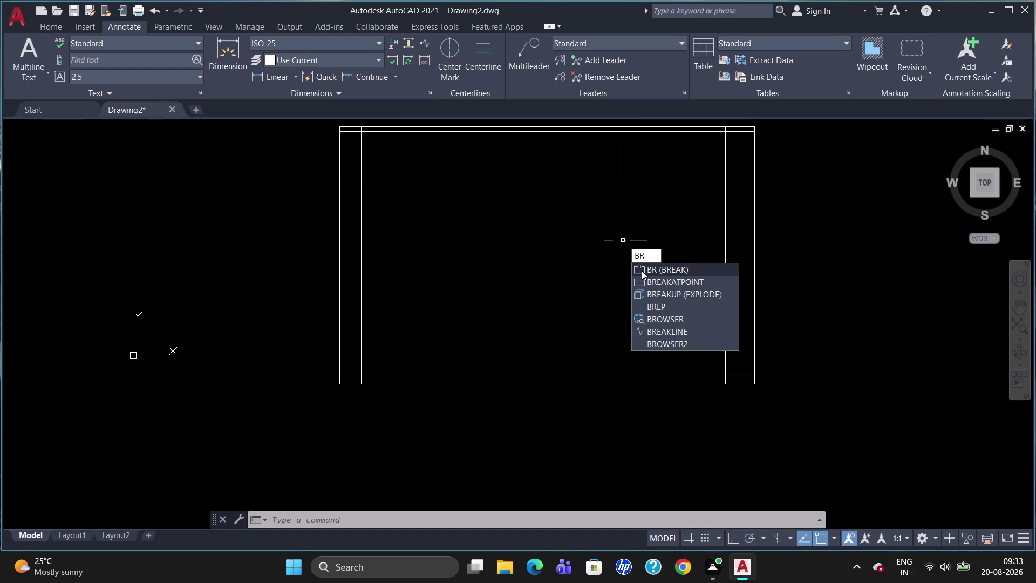
click(652, 280)
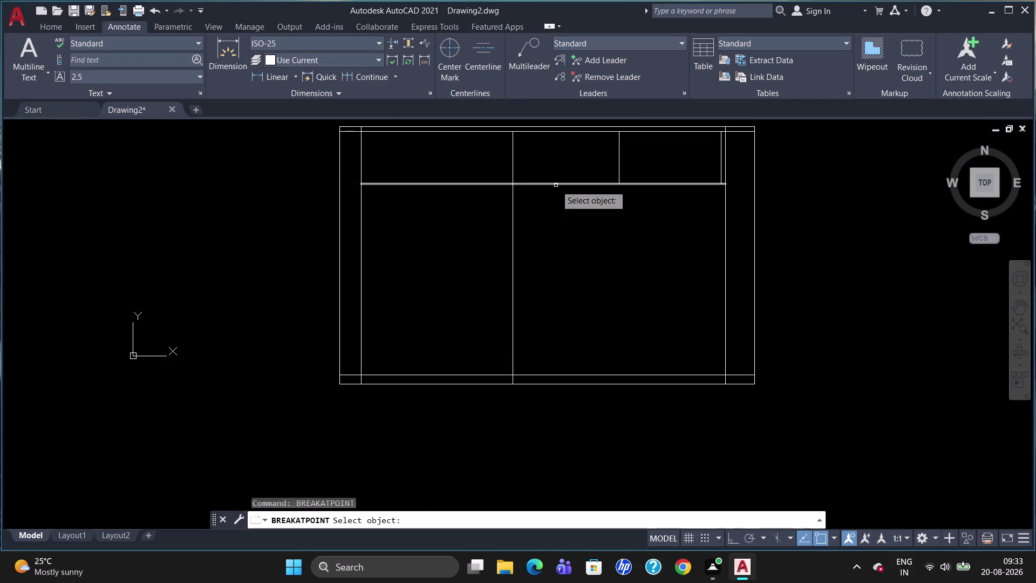
click(556, 185)
click(516, 184)
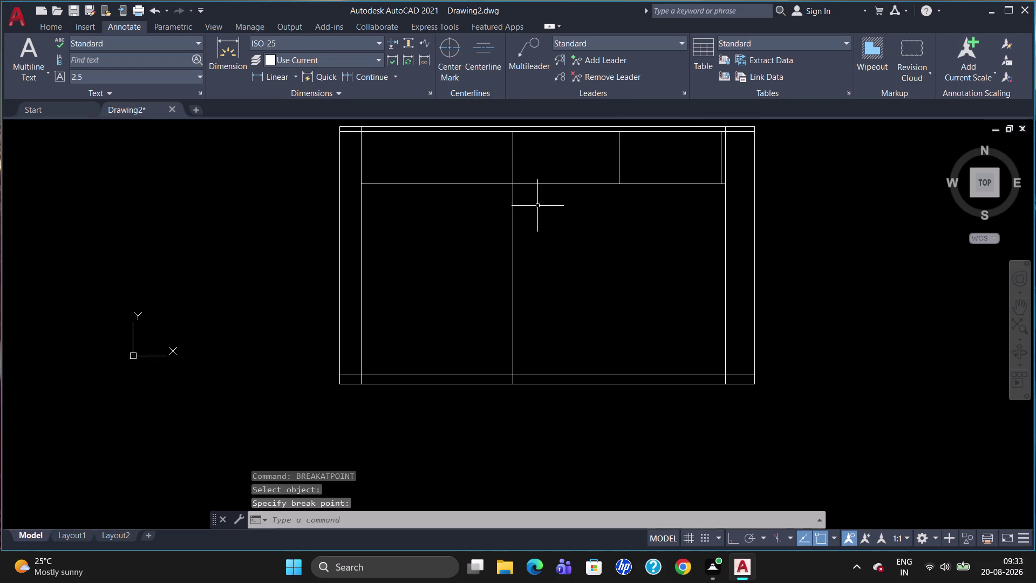
key(o)
key(Return)
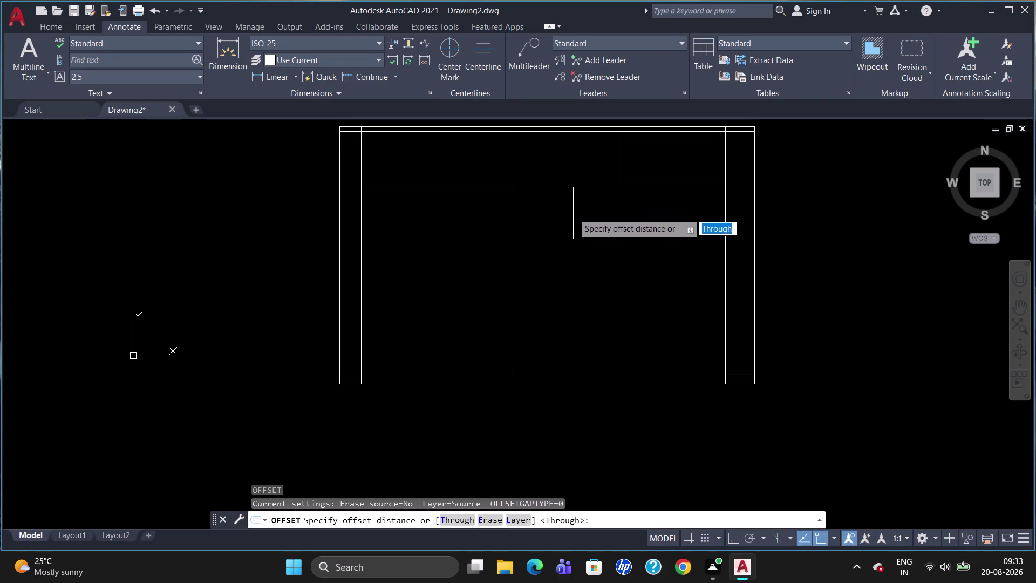
Offset the right crossbar piece, lower divider, bottom line and right upright 25 inward.
text(25)
key(Return)
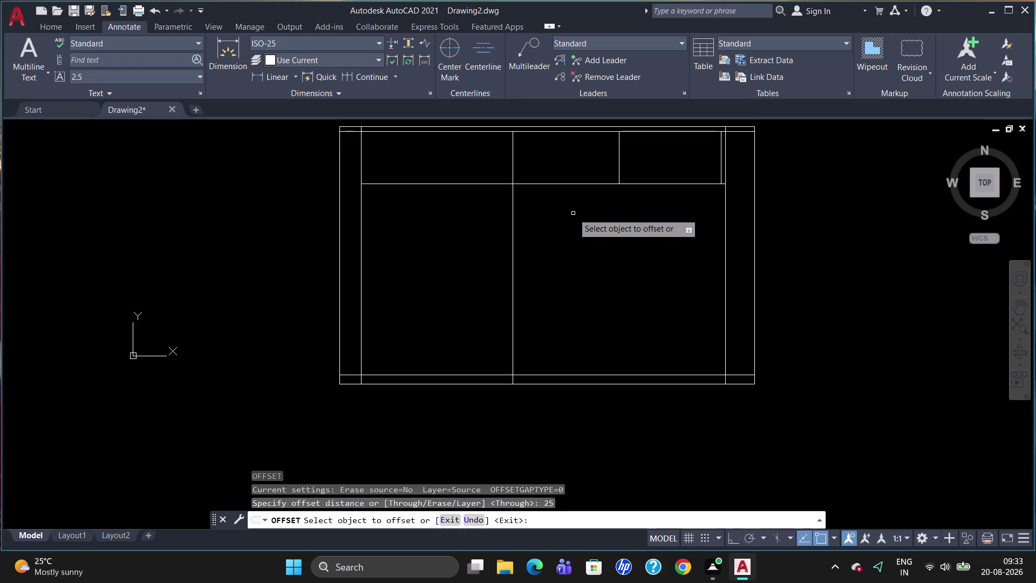
drag(590, 183, 590, 188)
click(589, 204)
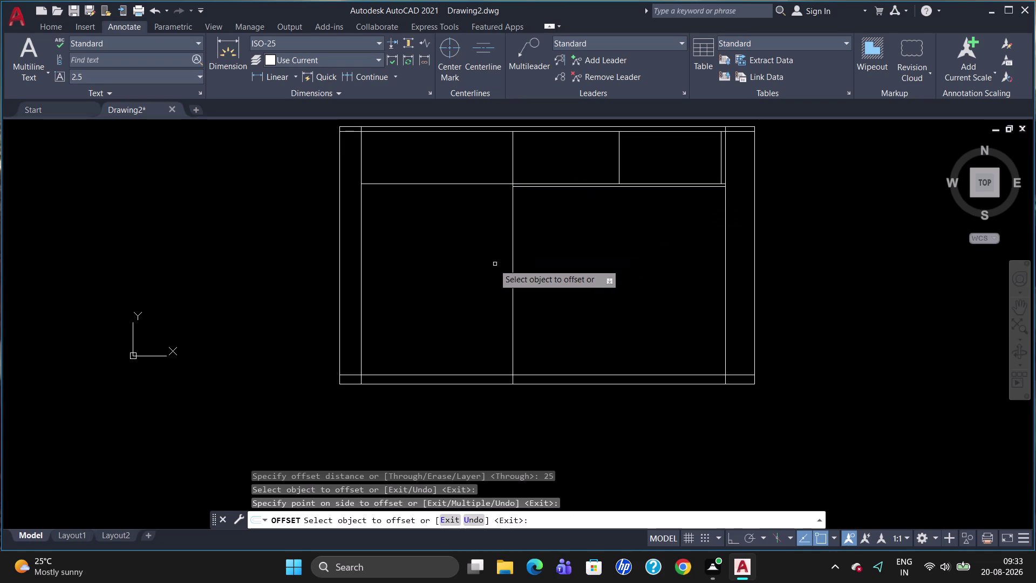
click(511, 265)
click(538, 272)
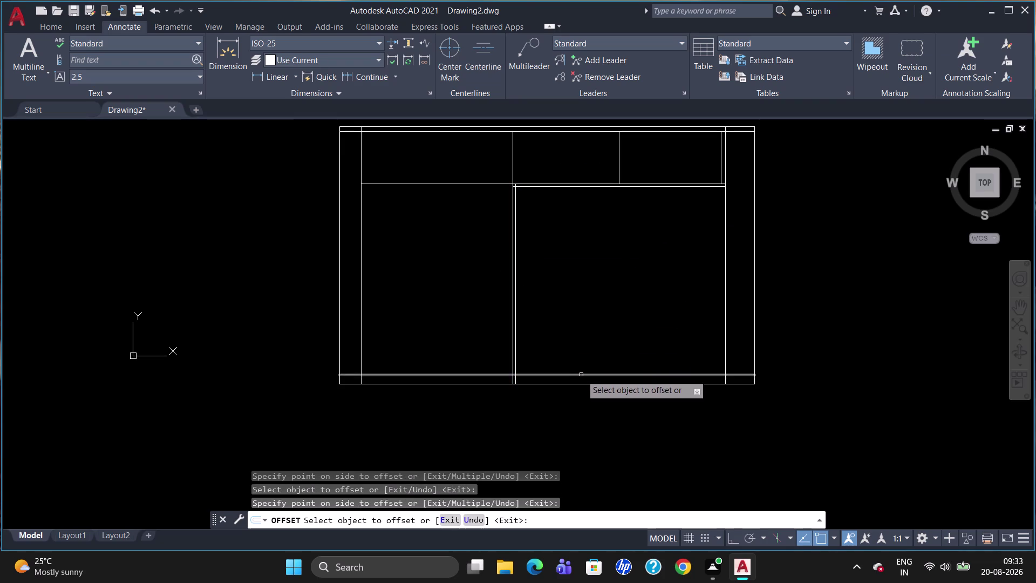
click(581, 374)
click(585, 362)
click(726, 345)
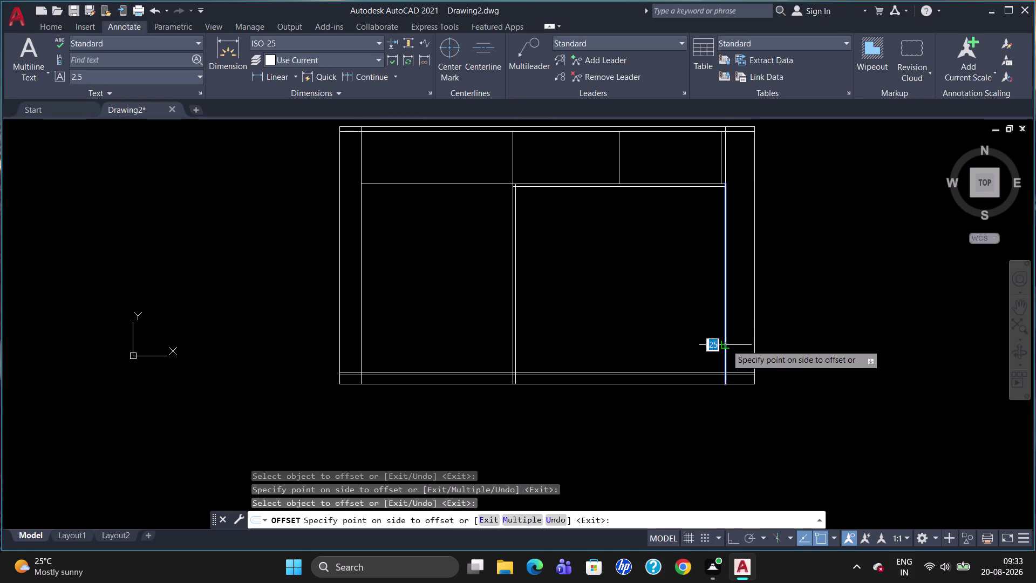
click(701, 340)
key(Escape)
Start the TRIM command with TR.
text(T)
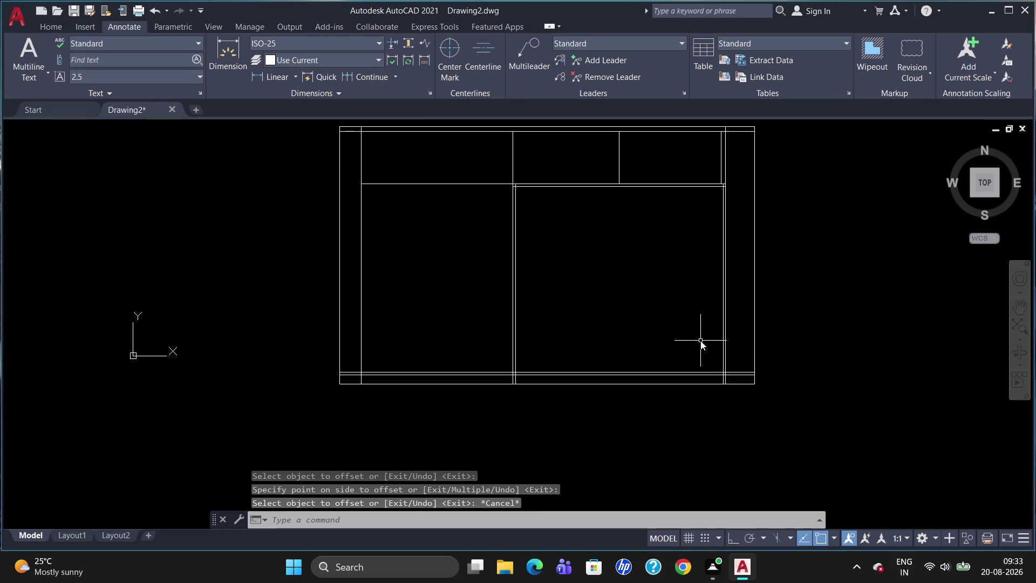
text(R)
key(Return)
Trim the overshooting line ends at the panel's upper-right junction, undoing one wrong trim.
key(Return)
scroll(up, 3)
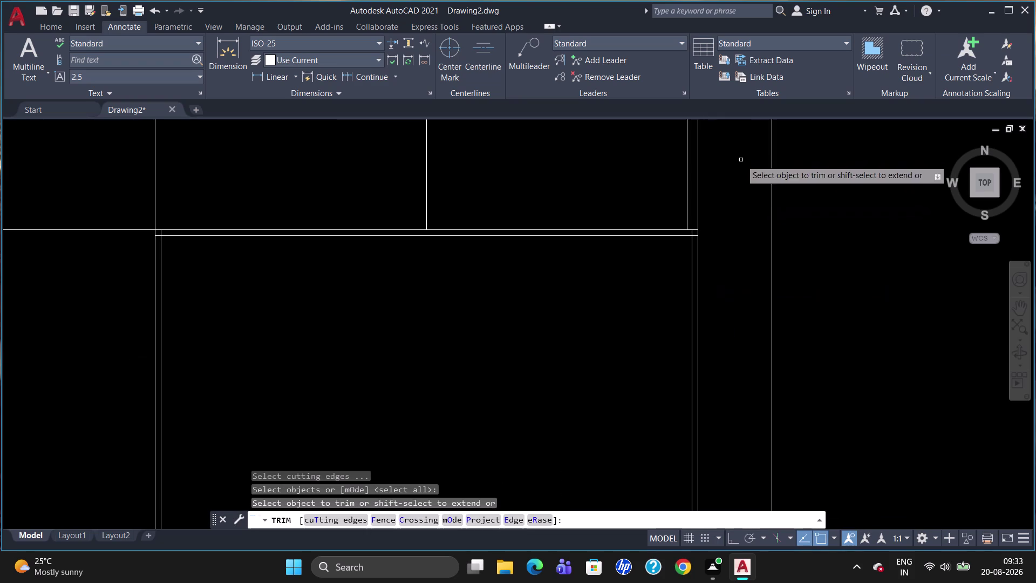
scroll(up, 3)
click(693, 238)
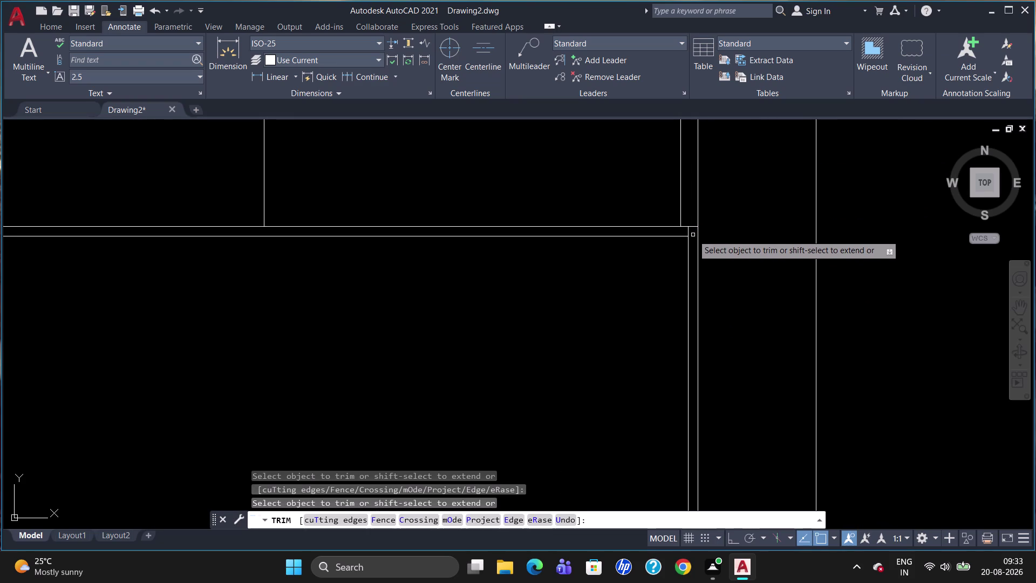
click(687, 232)
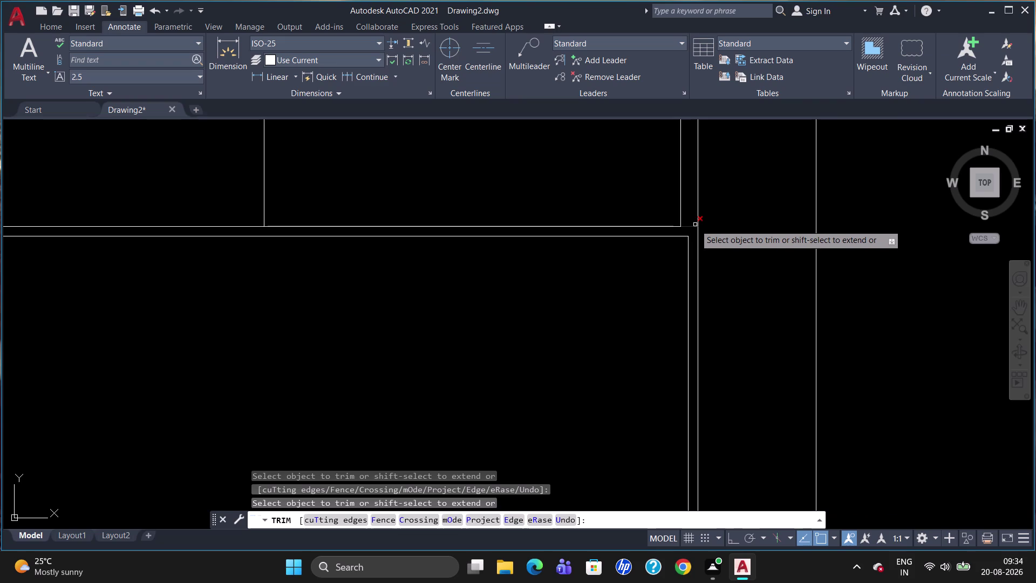
key(u)
key(Return)
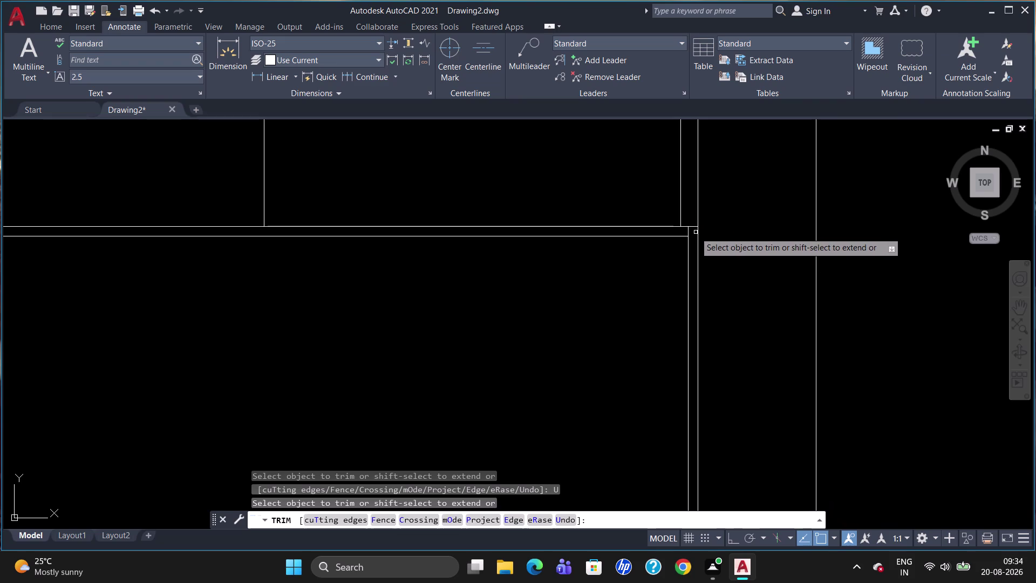
click(688, 232)
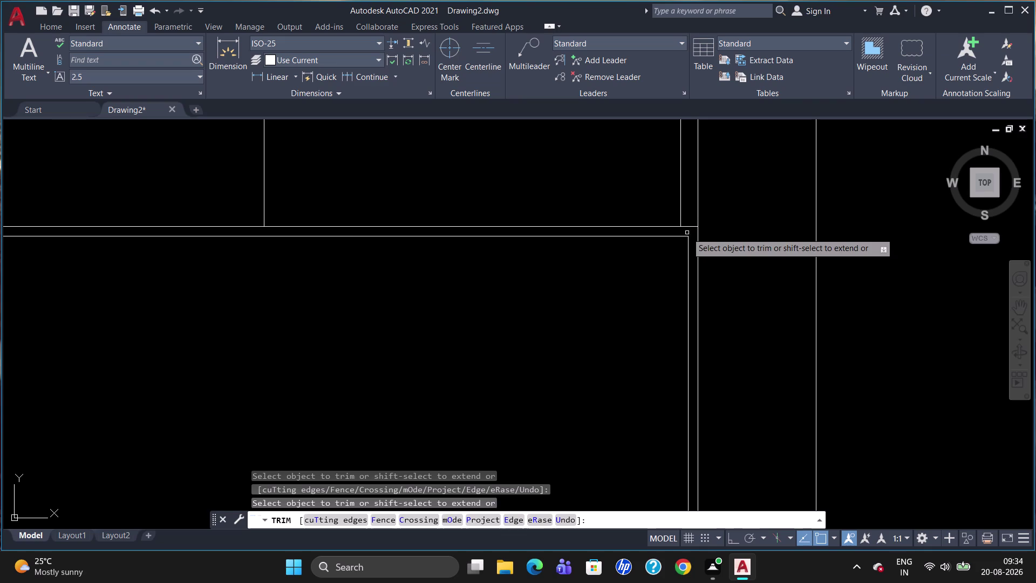
Trim the overlapping line ends at the panel's top-left corner.
scroll(down, 3)
scroll(up, 3)
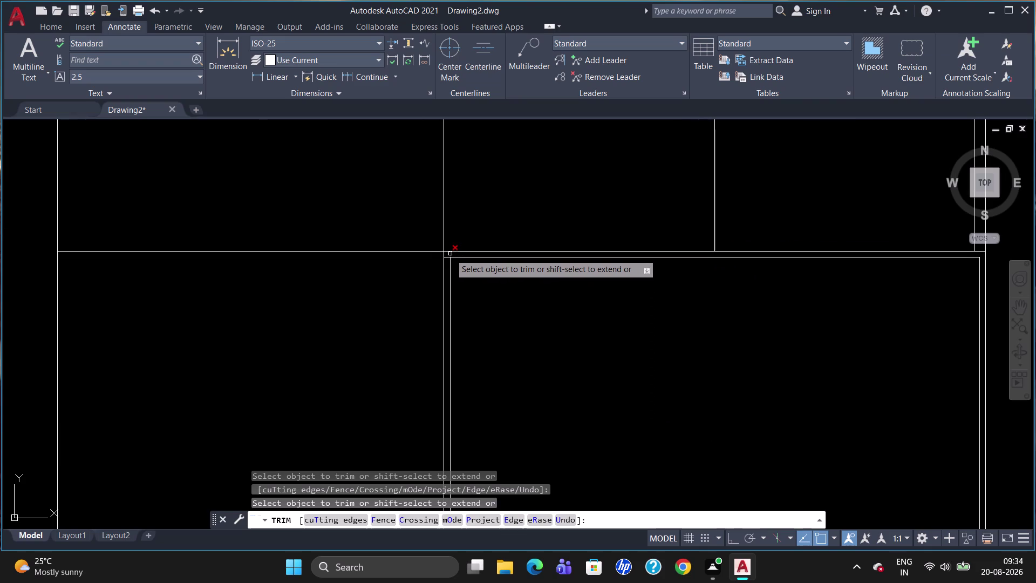
click(450, 254)
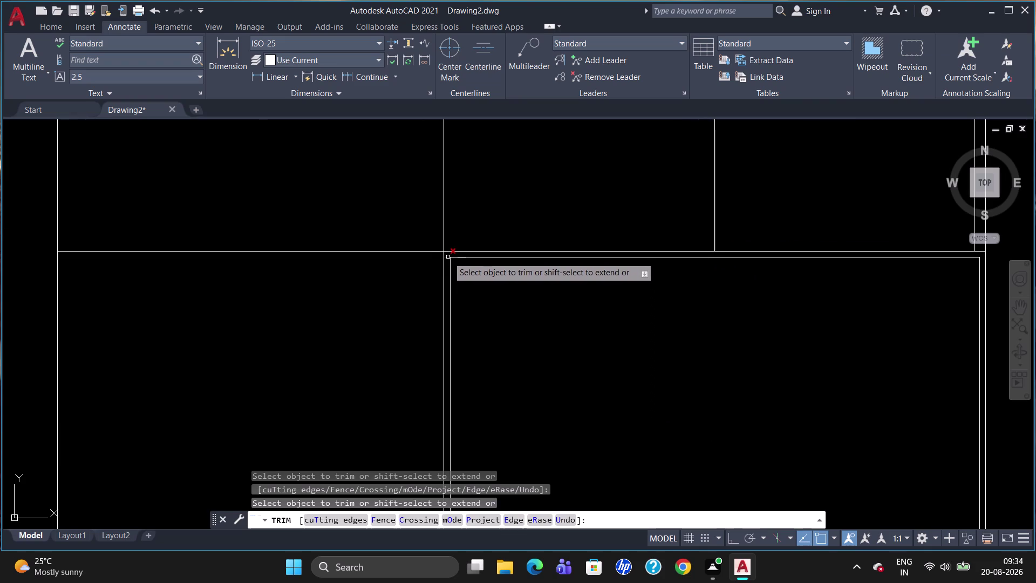
click(447, 258)
scroll(down, 3)
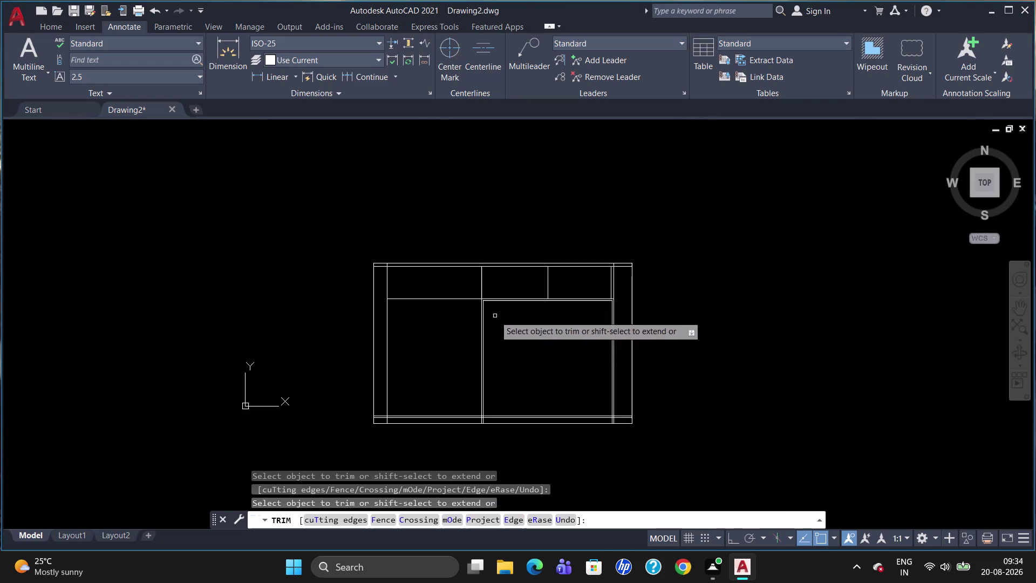
Trim the overlapping line ends at the base junction, undoing one mistaken trim.
scroll(up, 3)
scroll(down, 3)
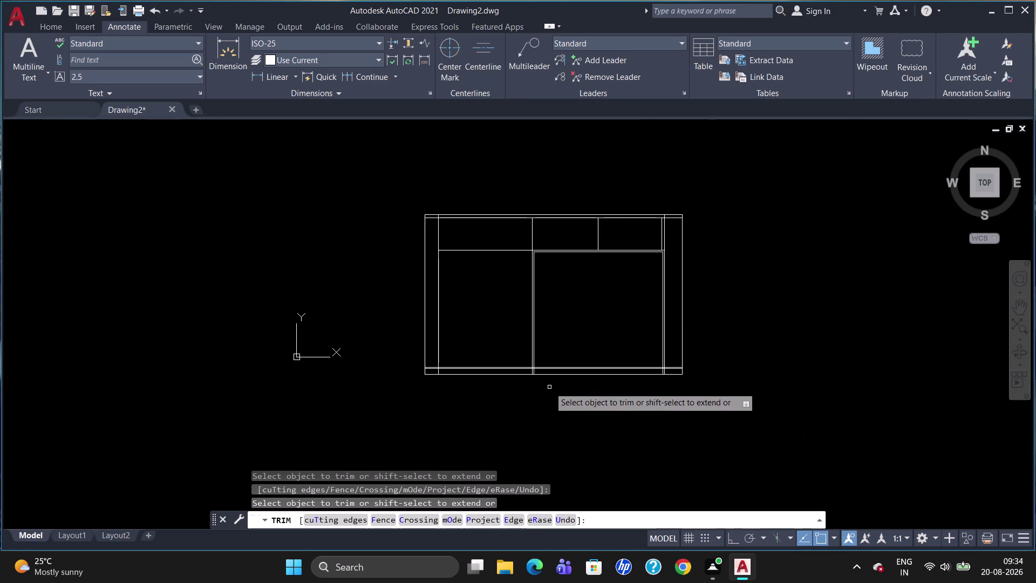
scroll(up, 3)
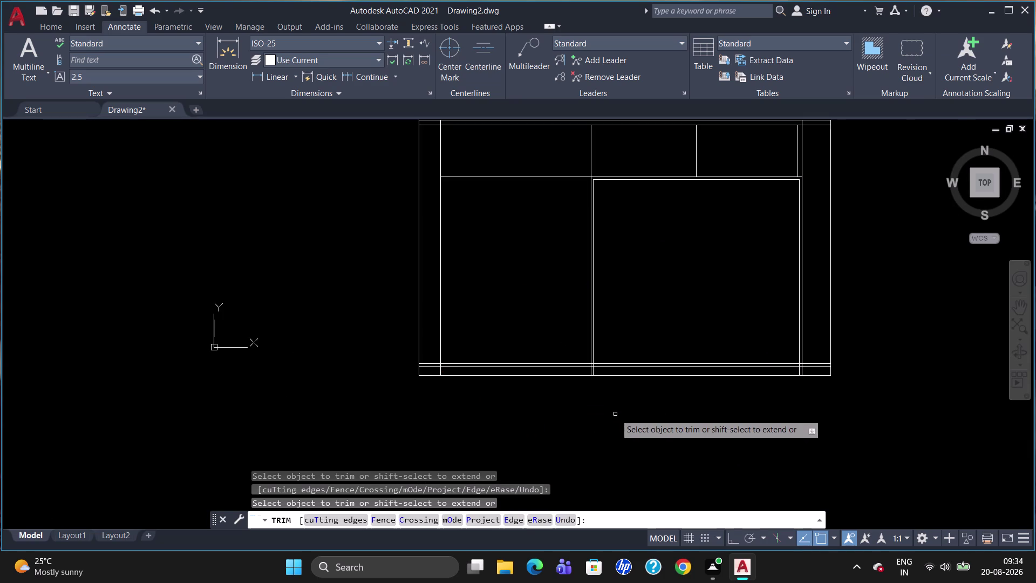
scroll(up, 3)
scroll(up, 3)
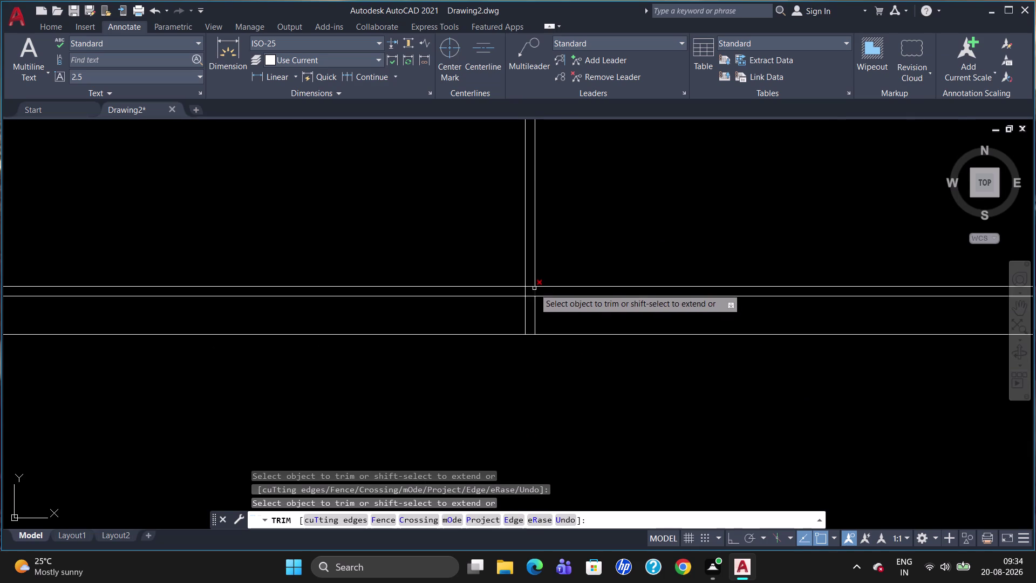
click(535, 293)
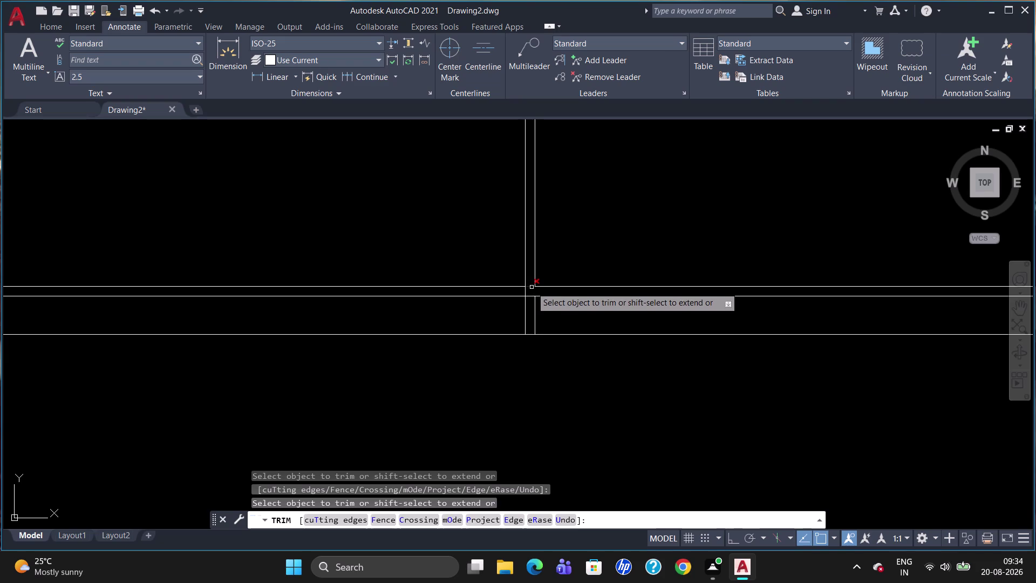
click(531, 287)
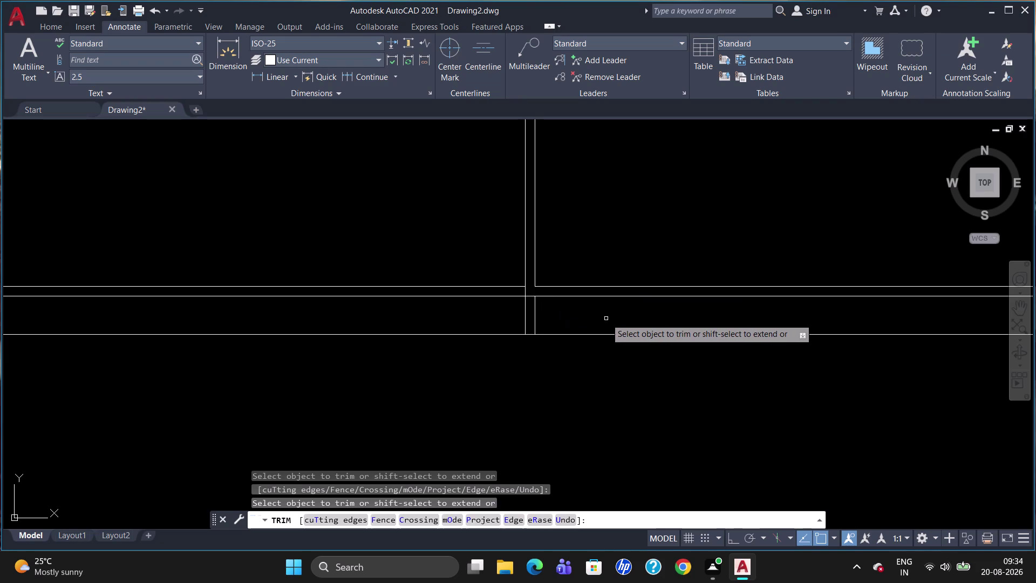
key(u)
key(Return)
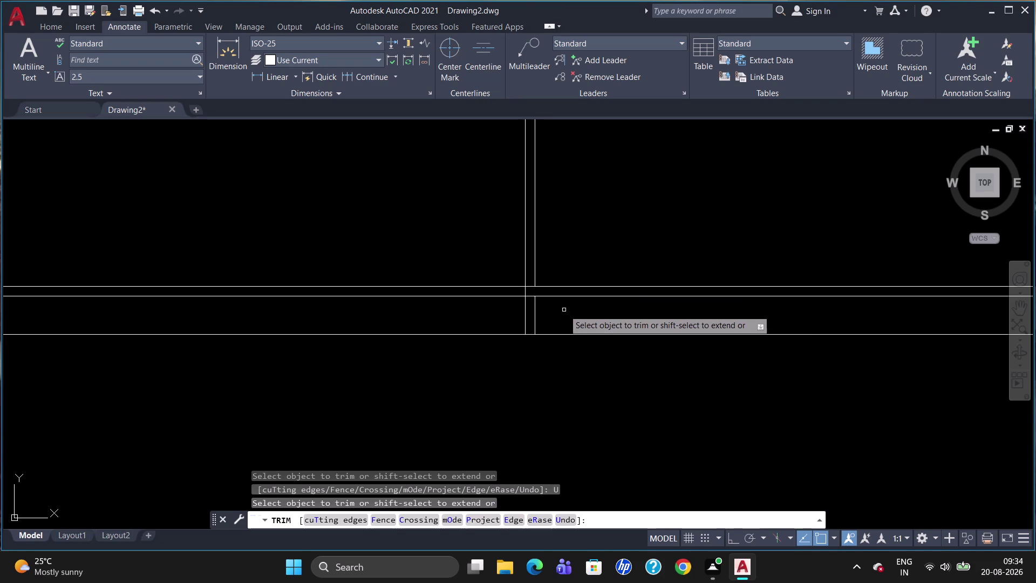
click(531, 285)
Trim the remaining overlaps at the lower-right junction and end trimming.
scroll(down, 3)
scroll(up, 3)
scroll(down, 3)
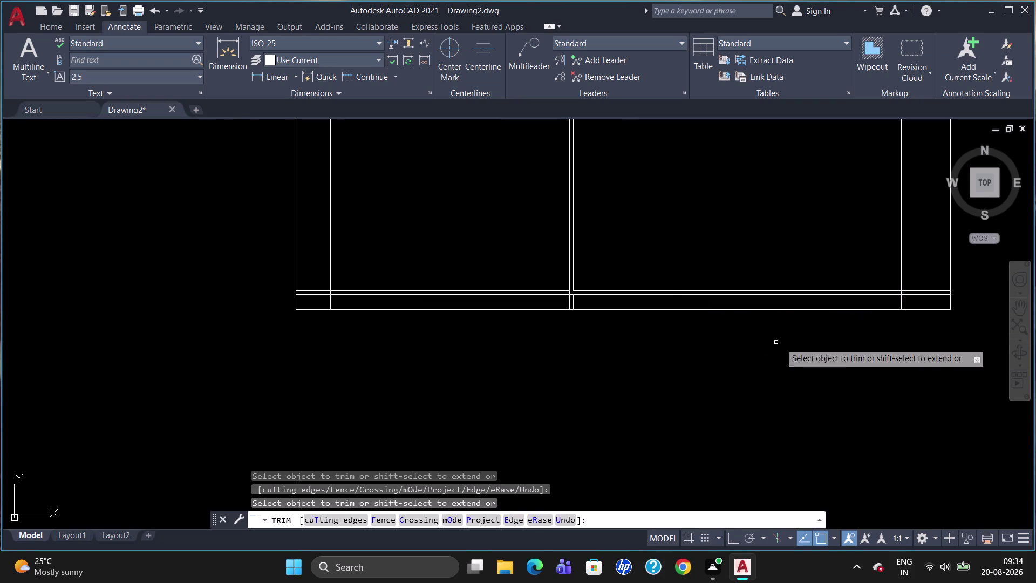
scroll(up, 3)
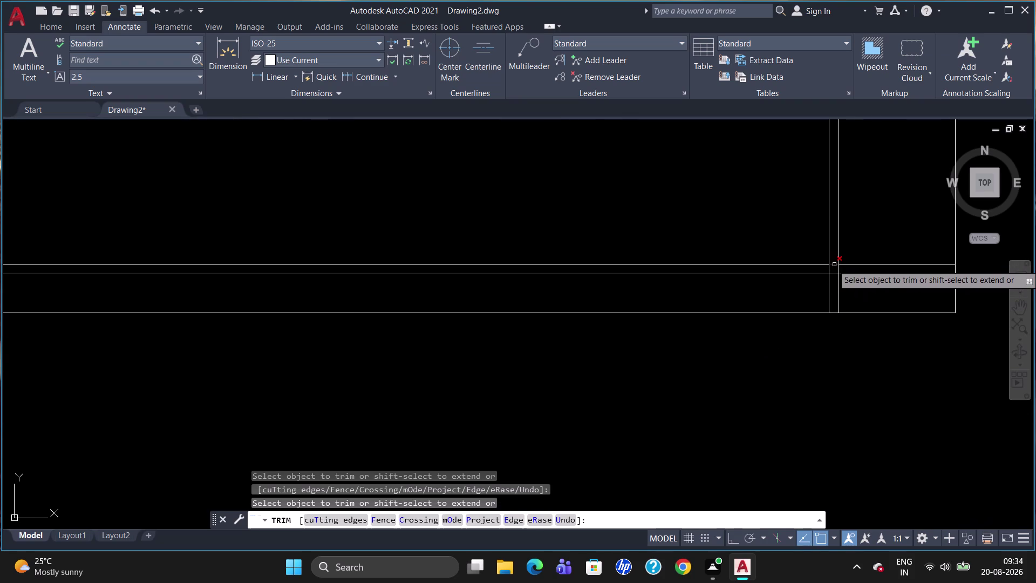
click(834, 265)
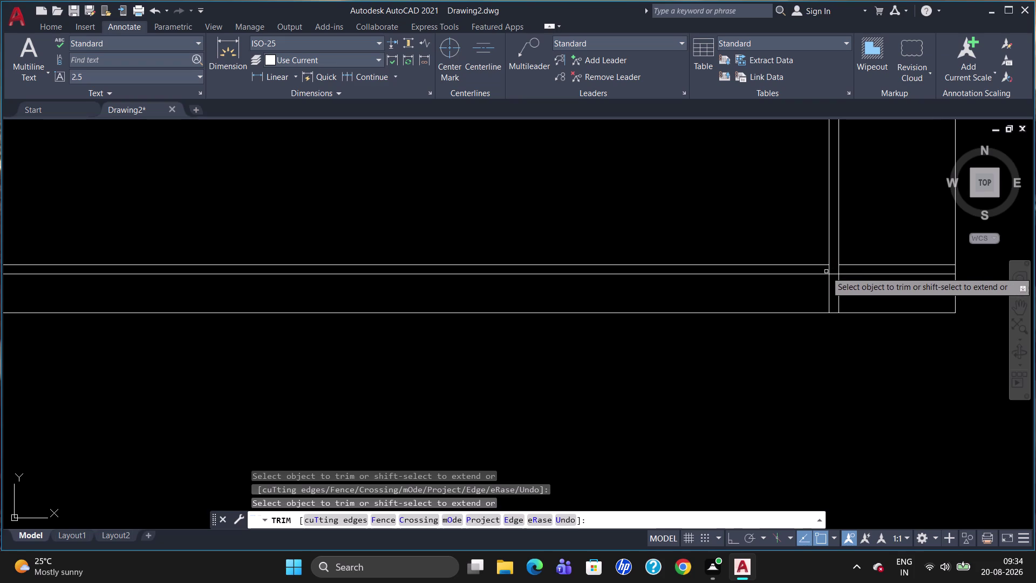
click(831, 270)
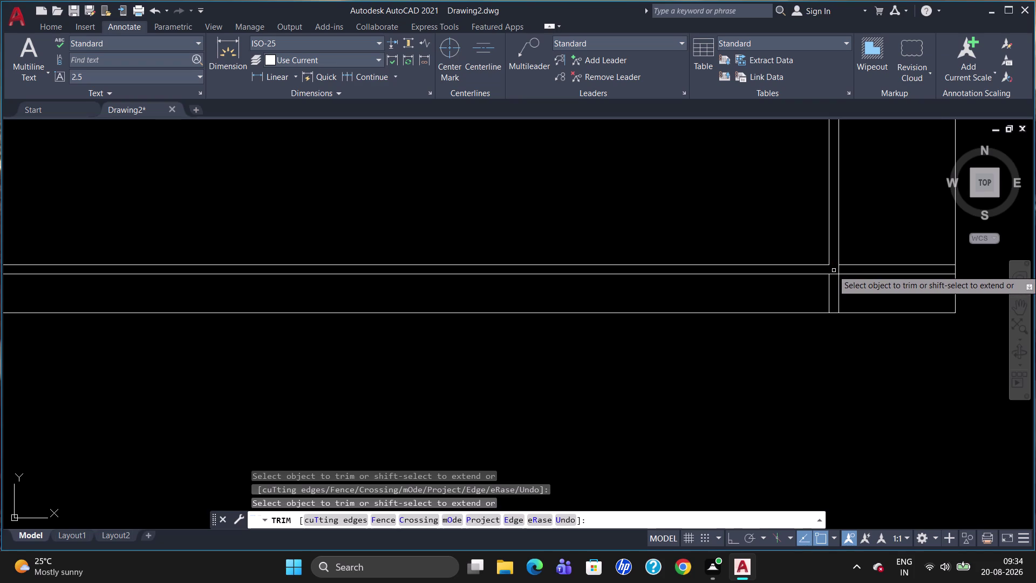
key(Escape)
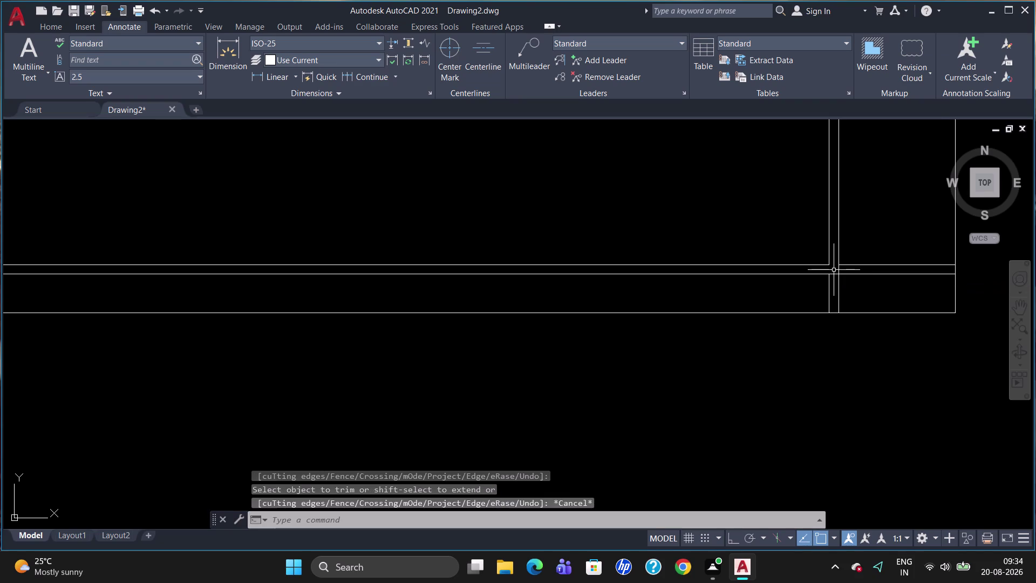
Delete the stray segments at the lower right and trim the crossing line there.
click(890, 265)
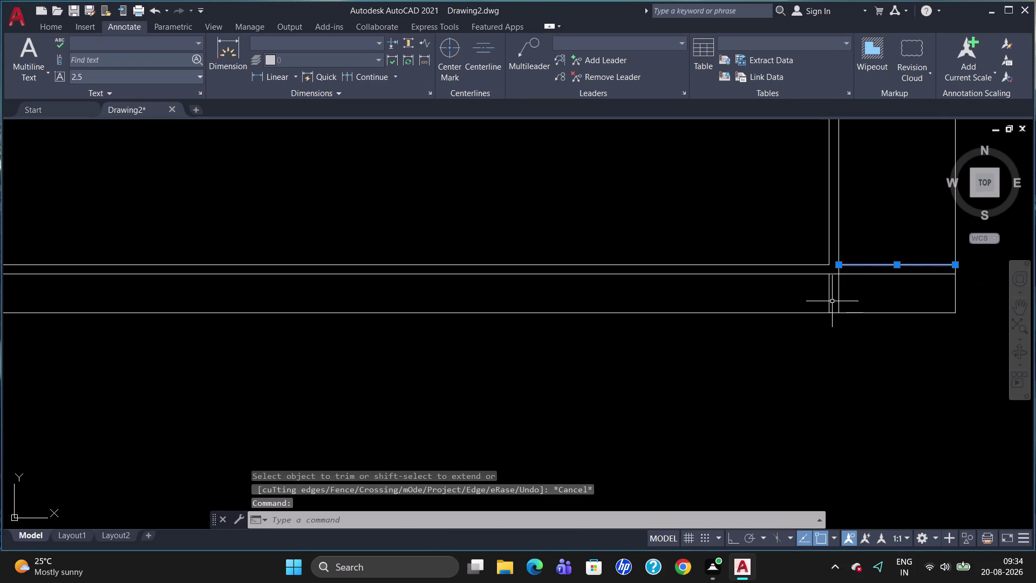
click(829, 298)
key(Delete)
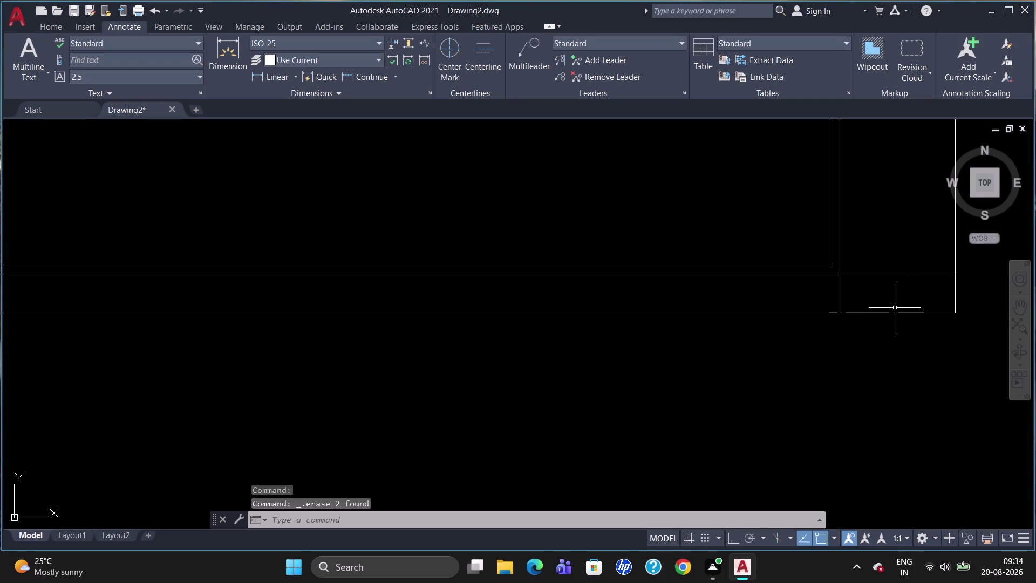
text(TR)
key(Return)
key(Return)
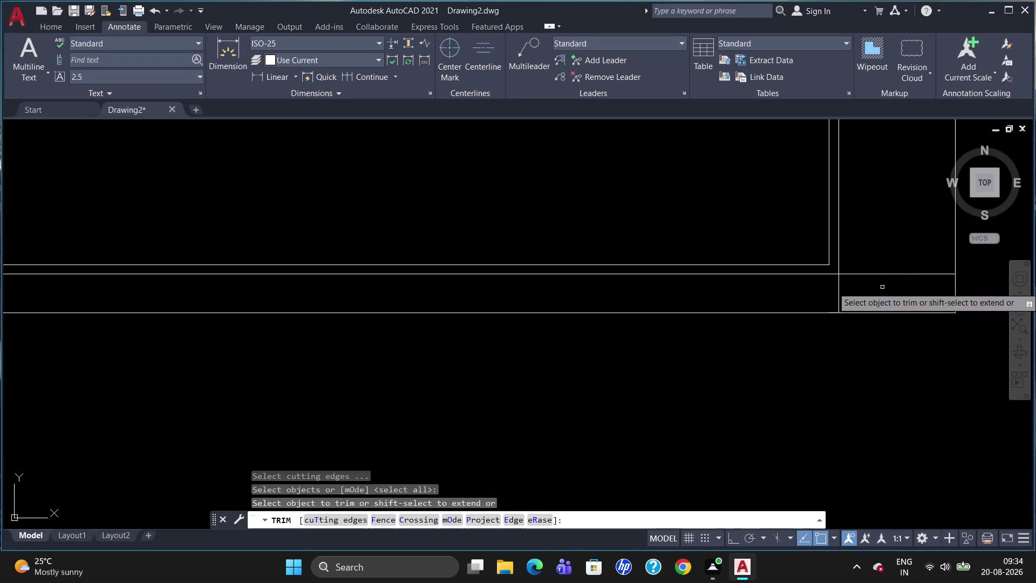
click(886, 275)
key(Escape)
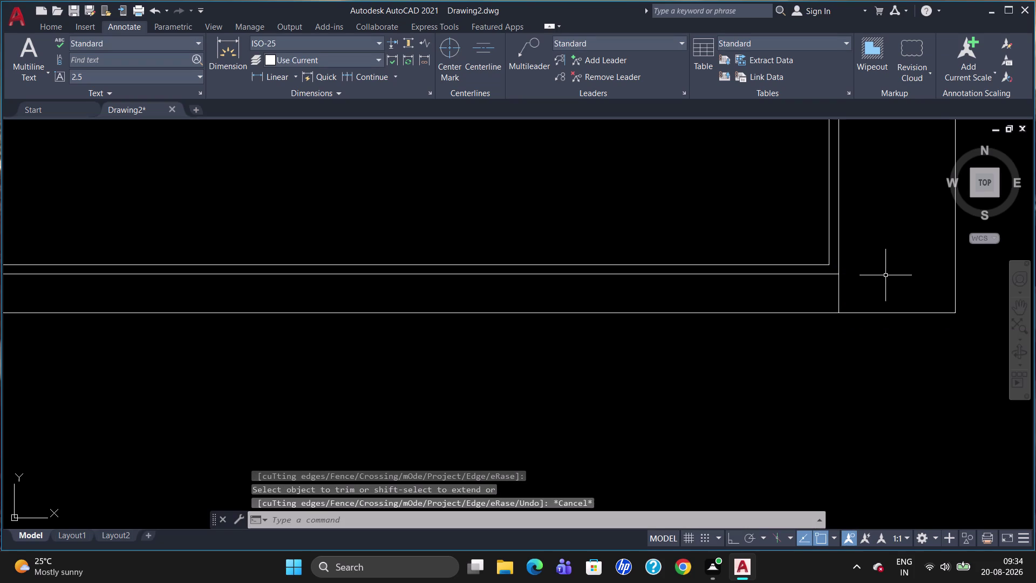
Delete the inner base line segment and short junction piece on the left.
scroll(down, 3)
scroll(up, 3)
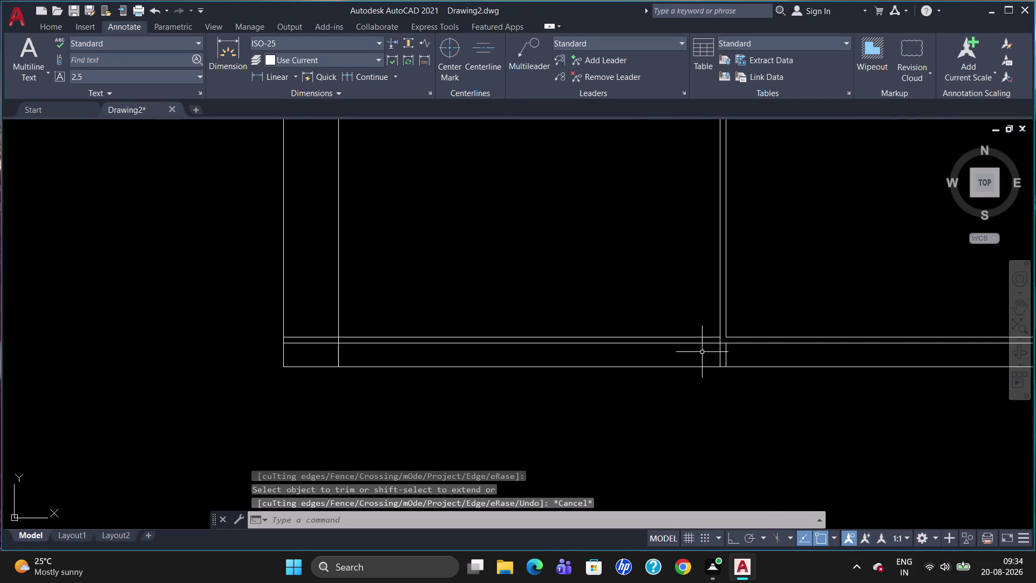
click(694, 336)
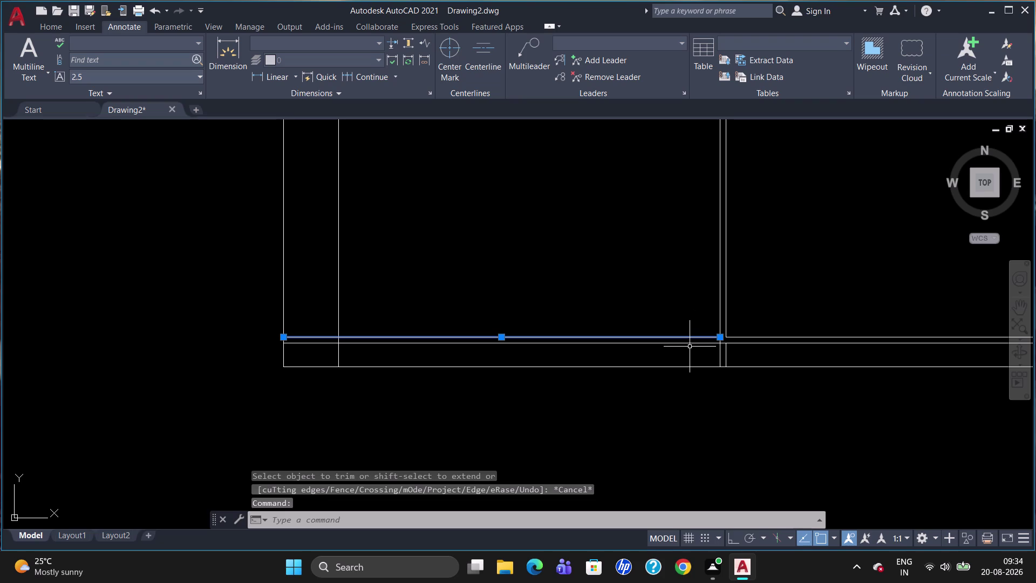
click(727, 358)
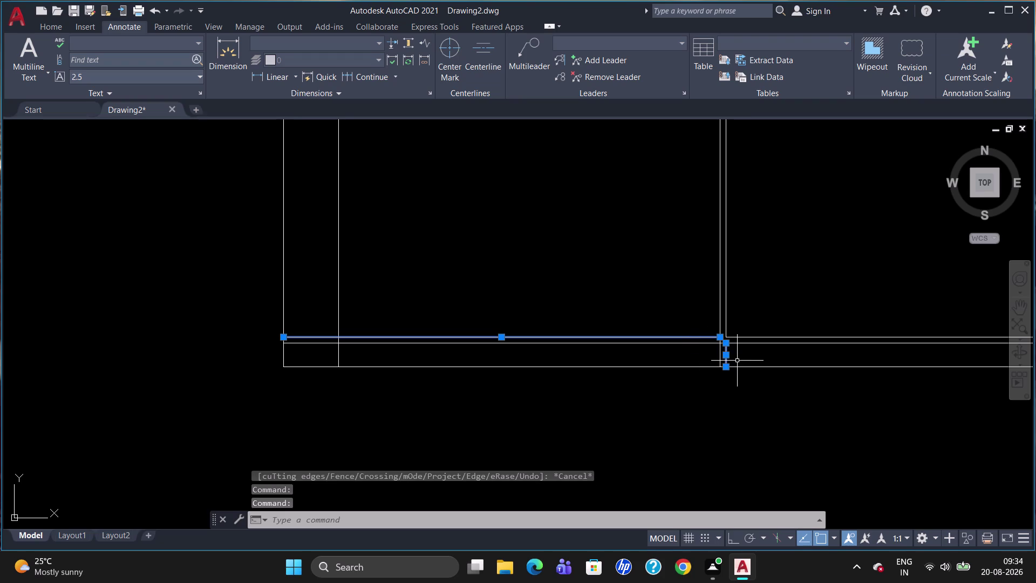
key(Delete)
Trim the inner base line between the verticals and delete the leftover short segment.
text(TR)
key(Return)
key(Return)
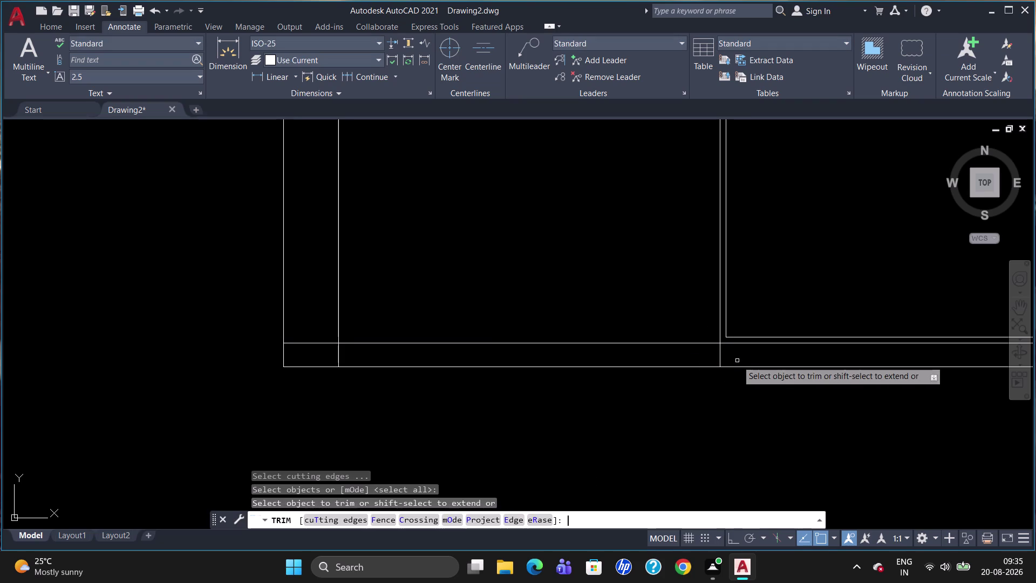
click(721, 356)
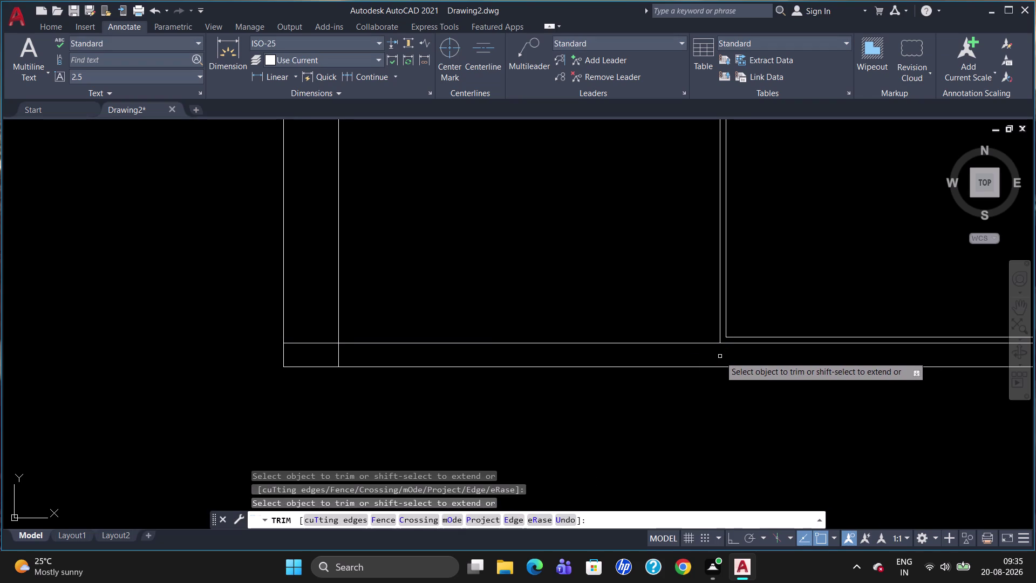
key(u)
key(Return)
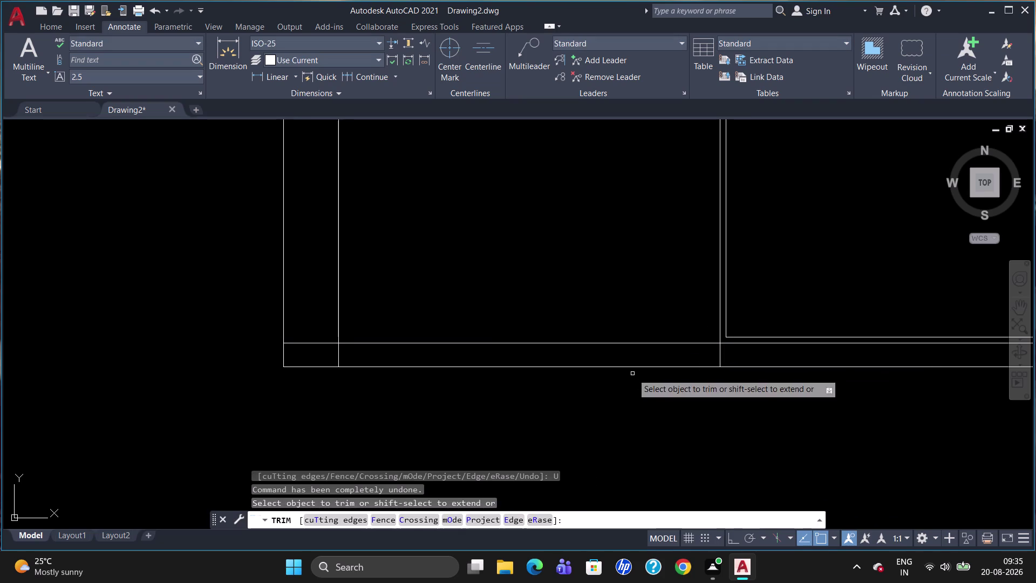
click(652, 344)
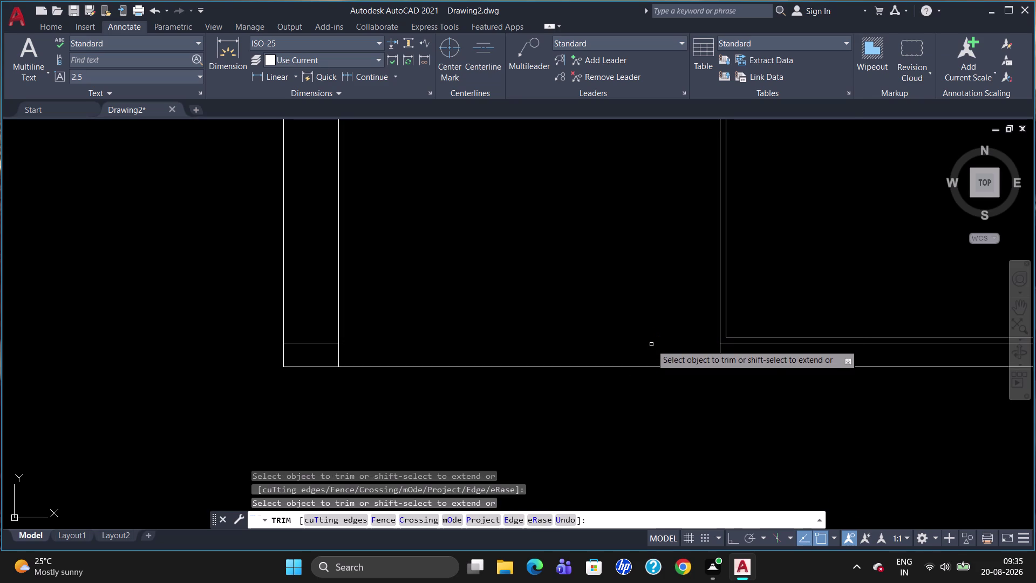
key(Escape)
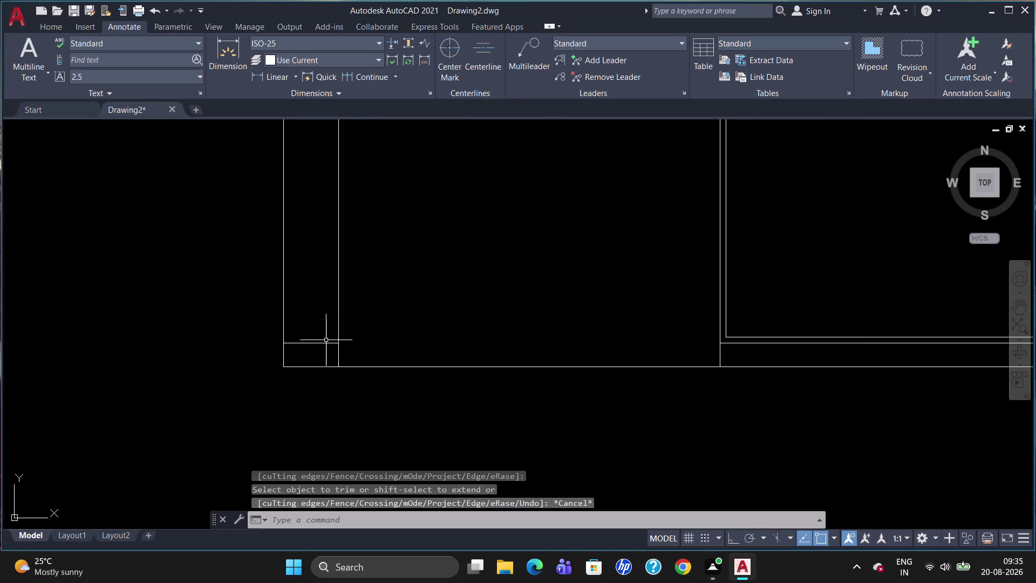
click(316, 344)
key(Delete)
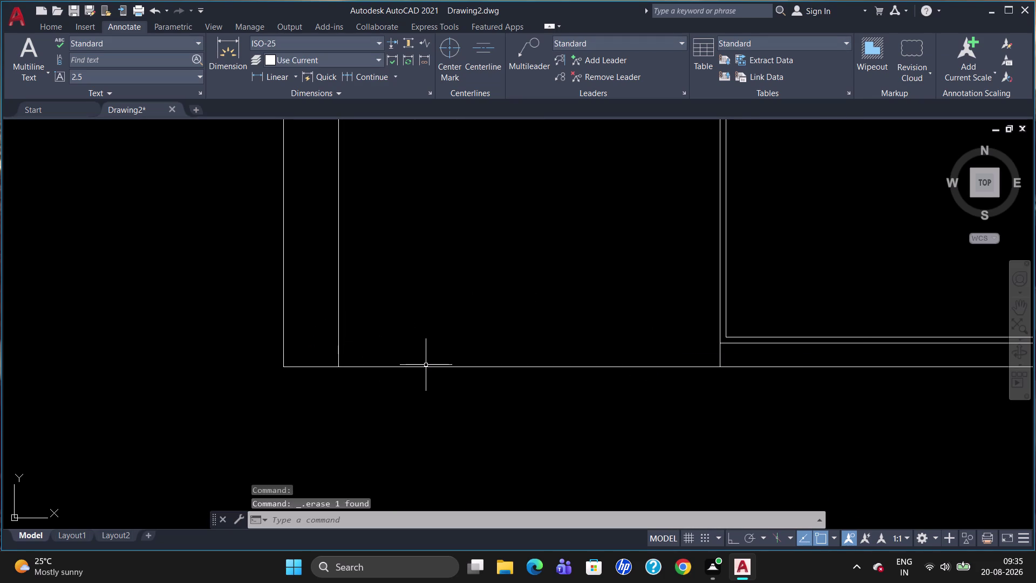
scroll(down, 3)
scroll(up, 3)
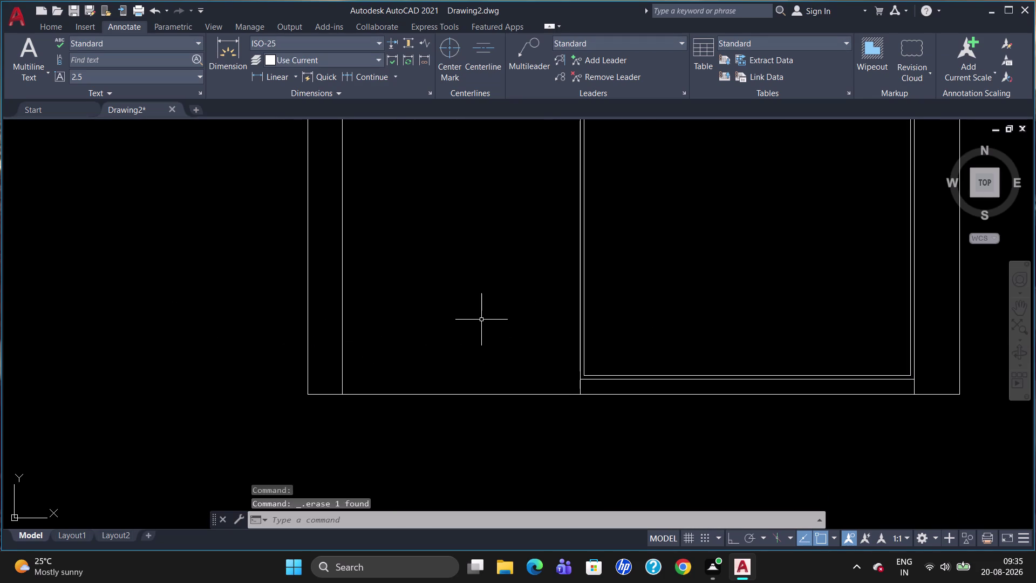
scroll(down, 3)
scroll(up, 3)
scroll(down, 3)
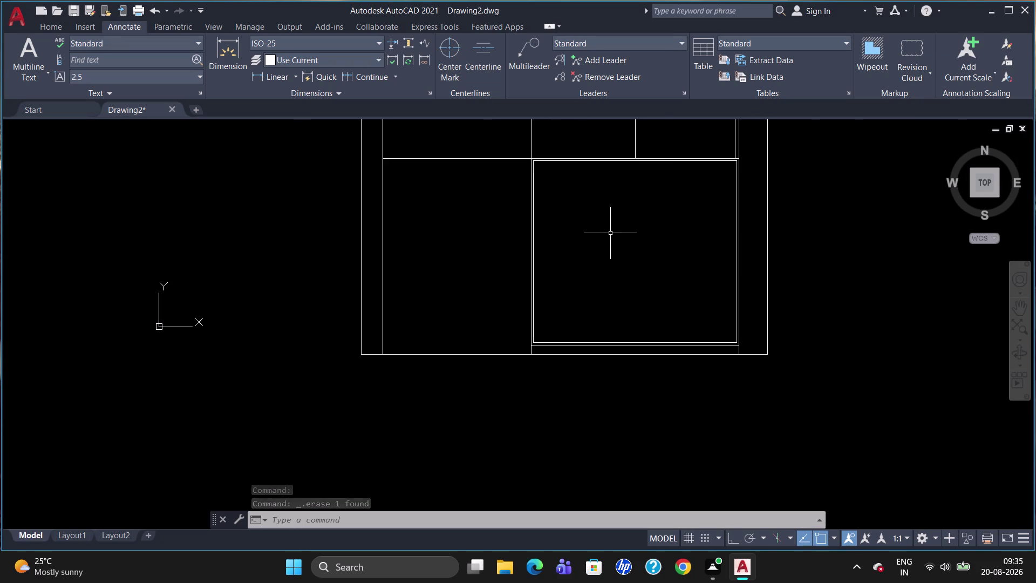
scroll(up, 3)
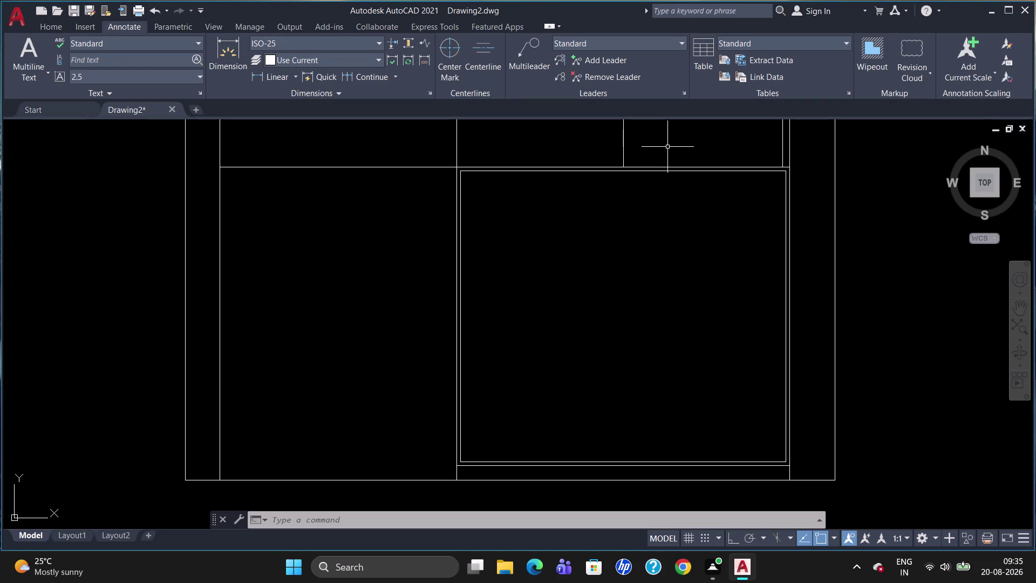
scroll(down, 3)
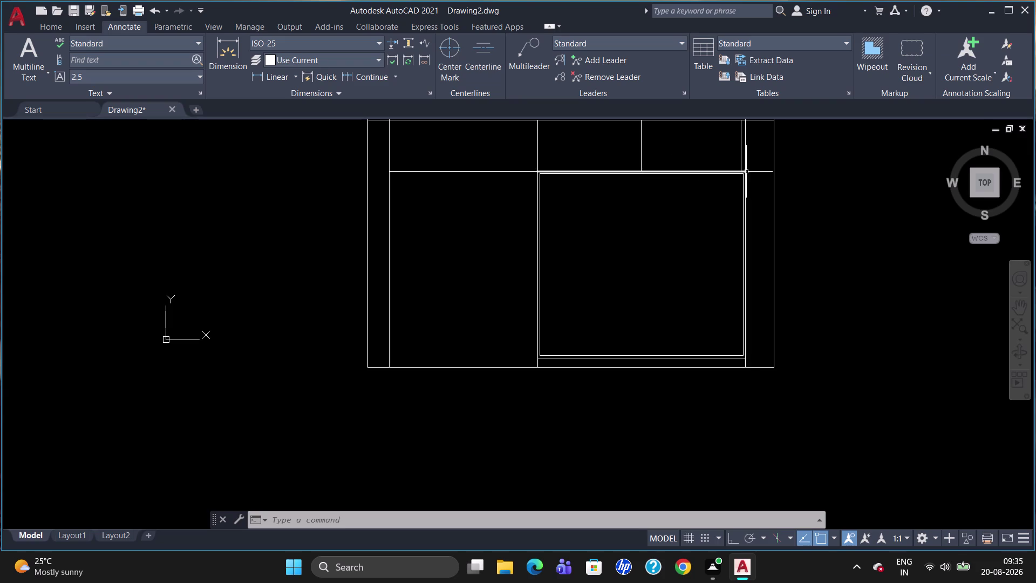
scroll(up, 3)
scroll(up, 3)
scroll(down, 3)
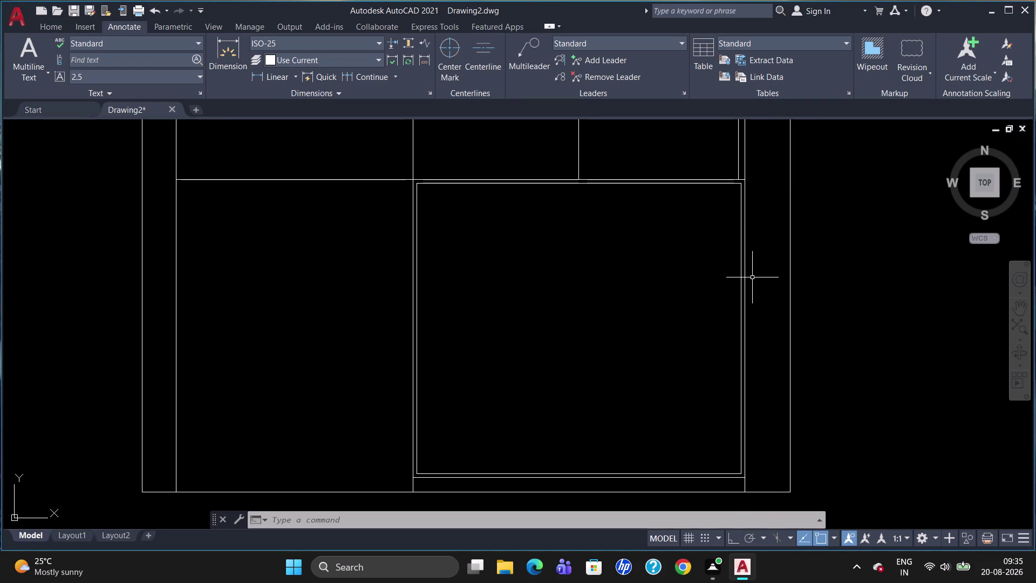
scroll(down, 3)
scroll(up, 3)
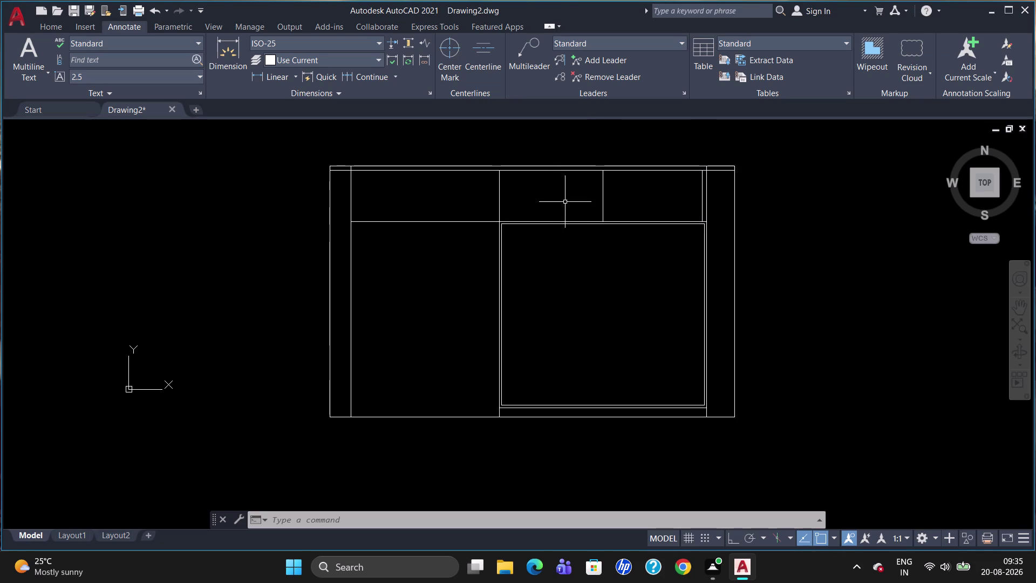
Draw a vertical divider at the midpoint of the left upper compartment using M2P.
key(l)
key(Return)
key(m)
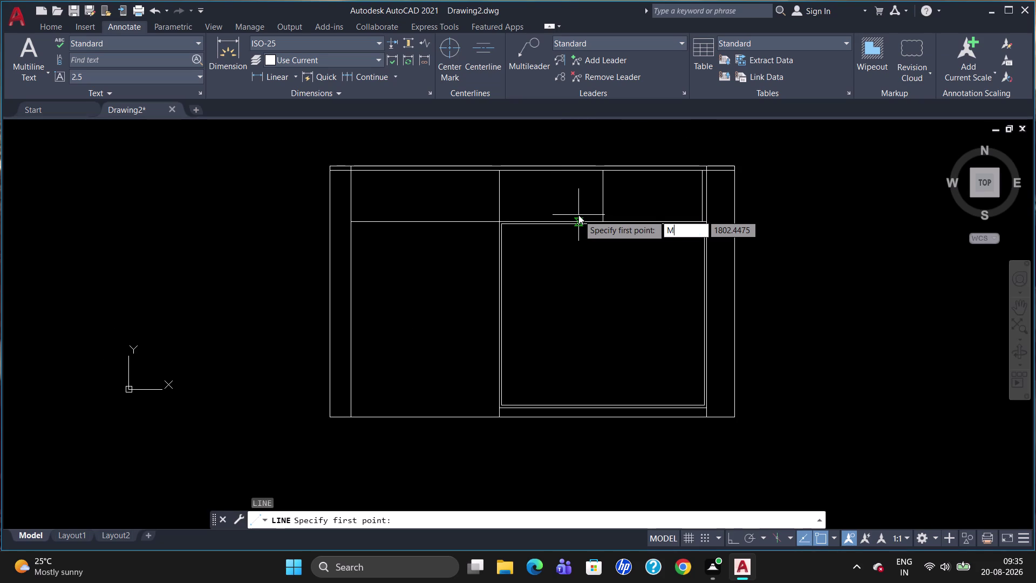
key(2)
key(p)
key(Return)
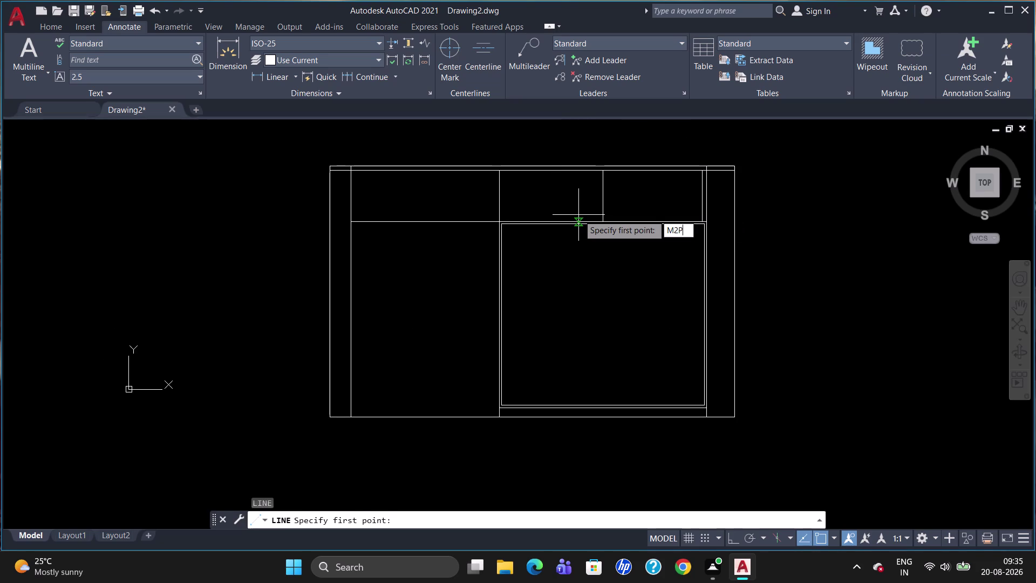
click(605, 173)
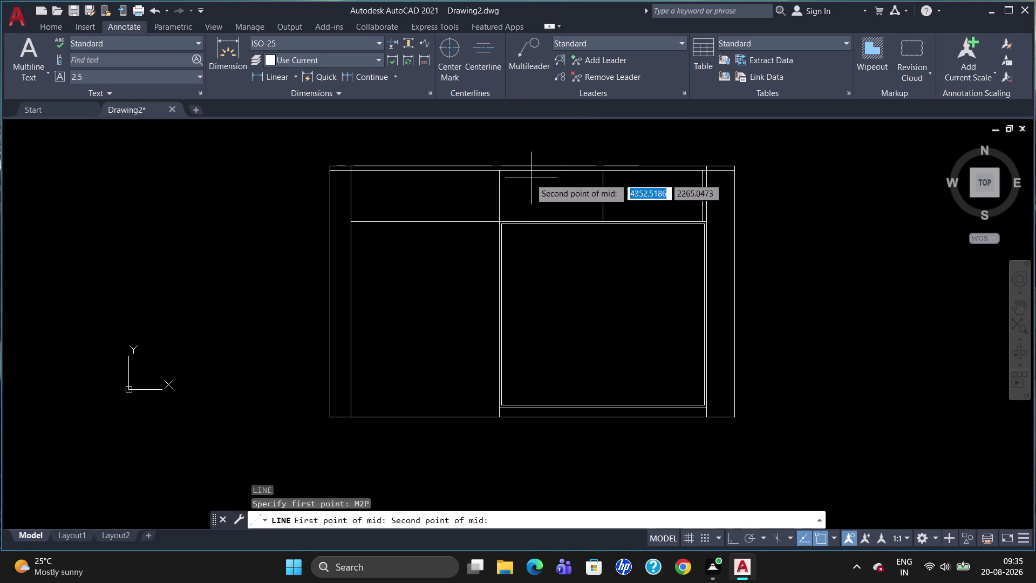
click(499, 168)
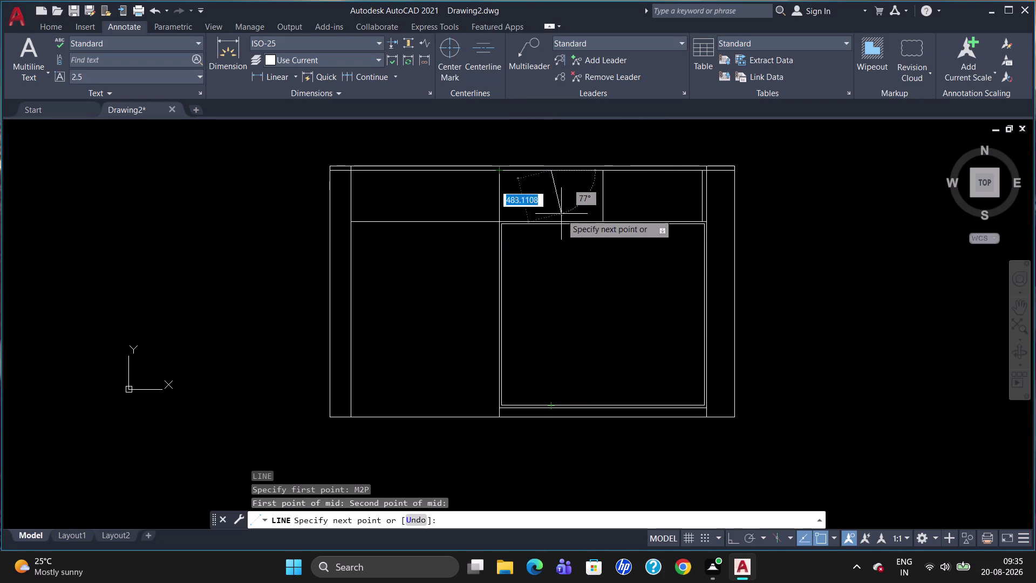
click(548, 221)
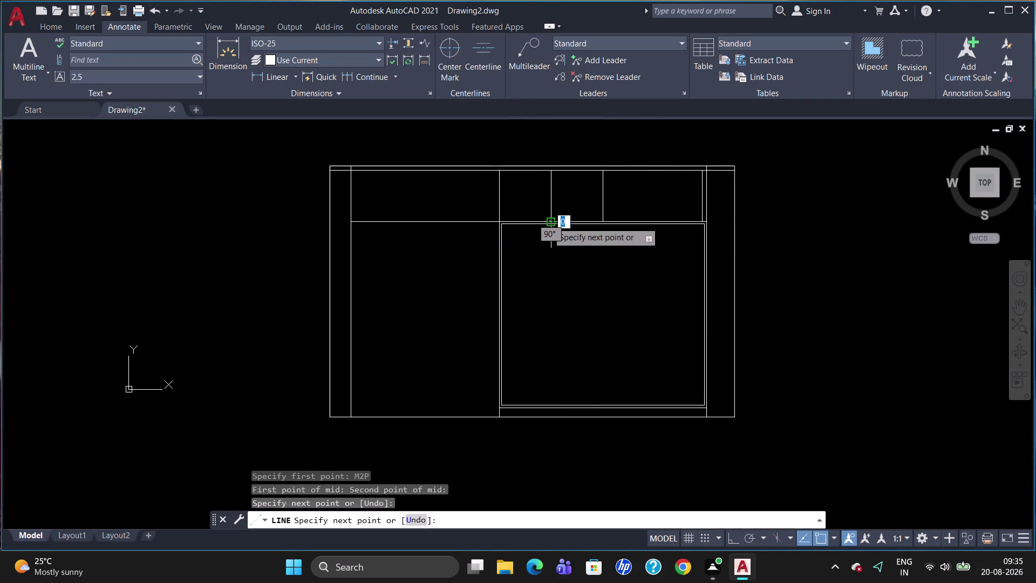
key(Escape)
Draw a second M2P midpoint divider in the right upper compartment after abandoning a misplaced line.
key(l)
key(Return)
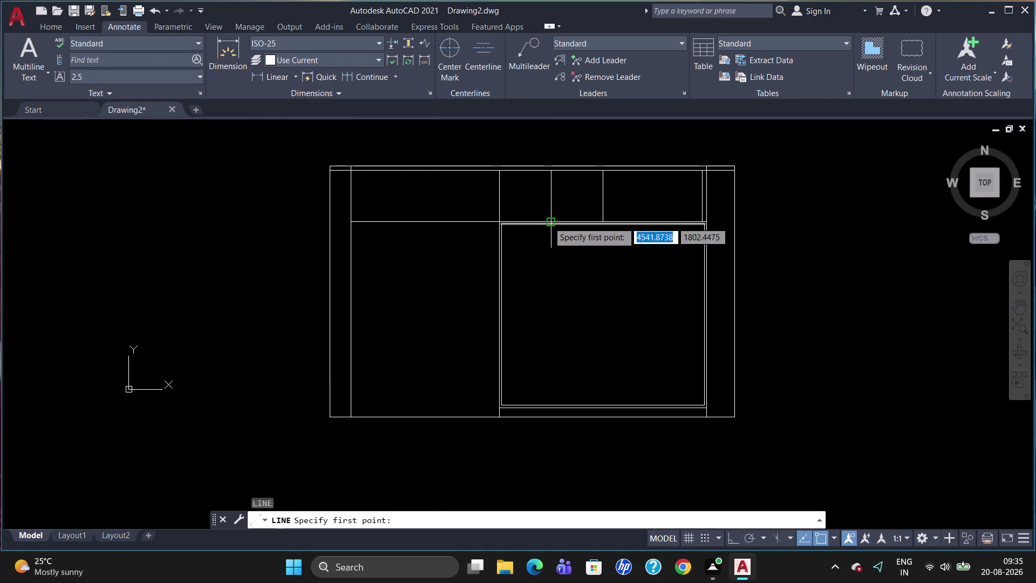
click(701, 166)
click(601, 171)
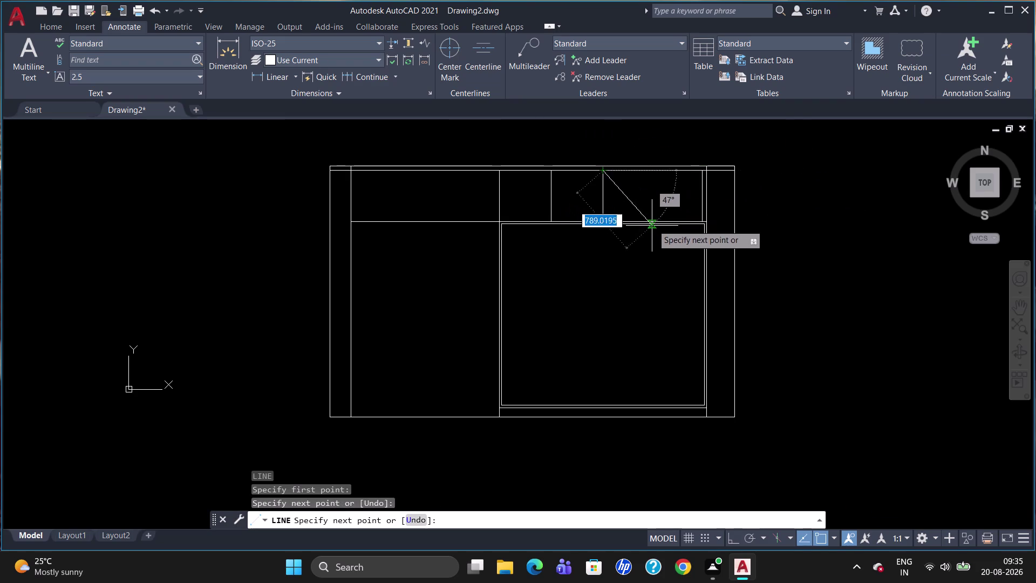
key(Escape)
key(l)
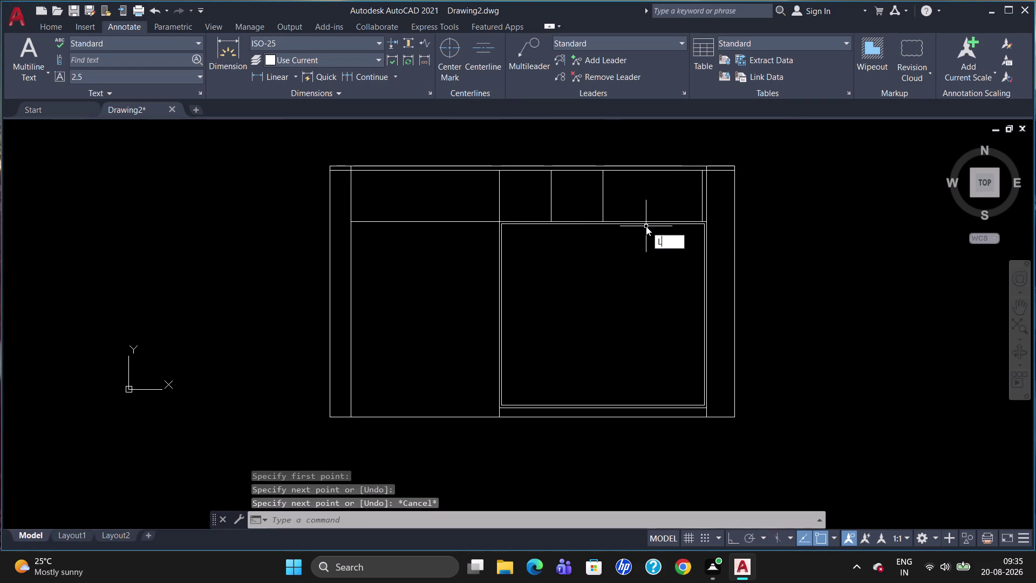
key(Return)
text(M2P)
key(Return)
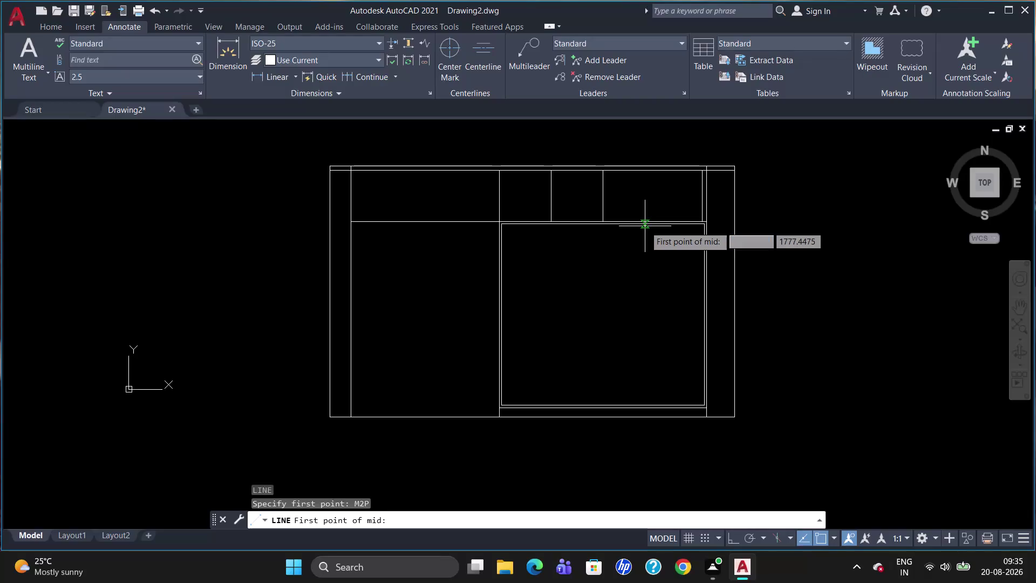
click(699, 171)
click(599, 169)
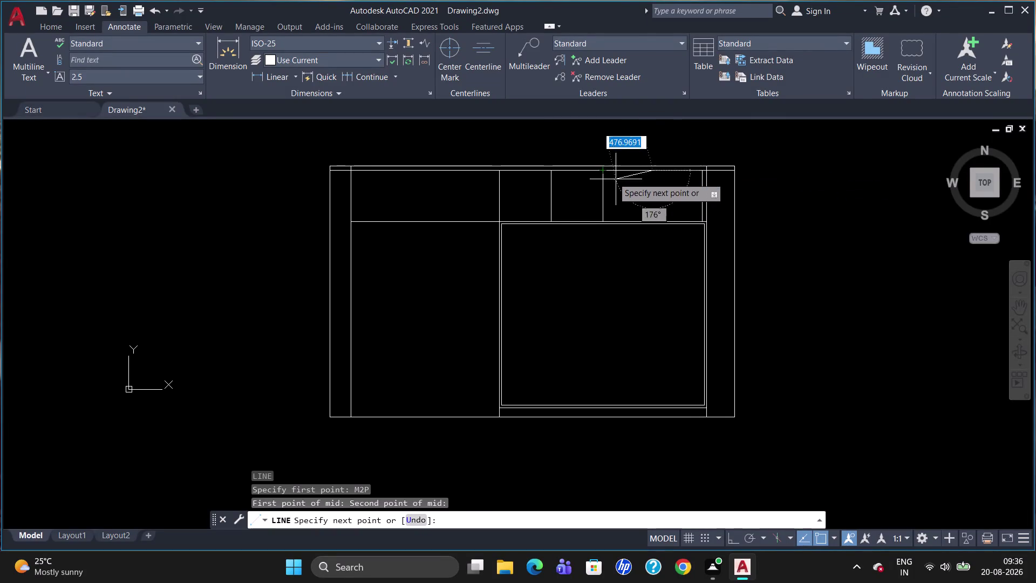
click(652, 219)
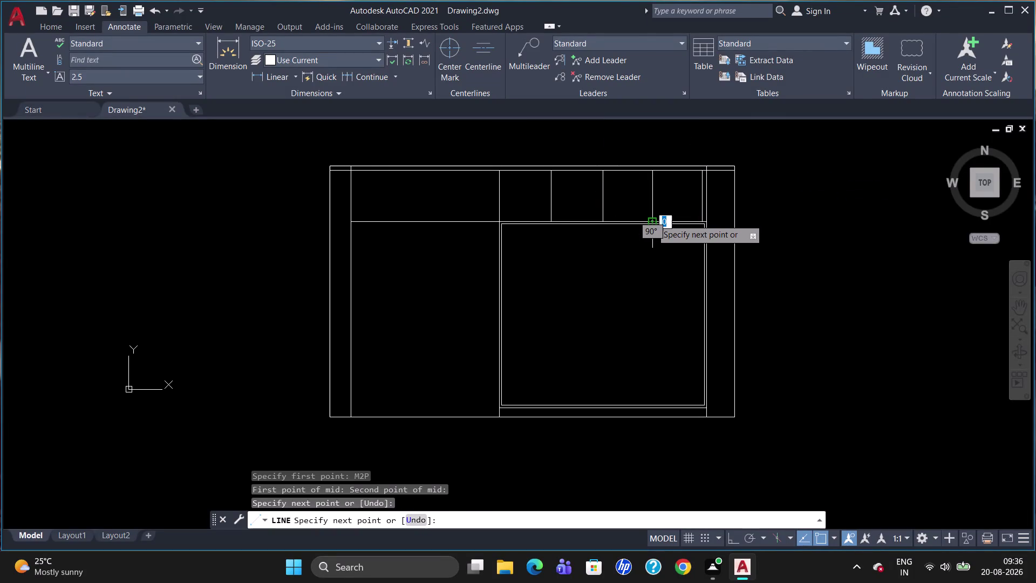
key(Escape)
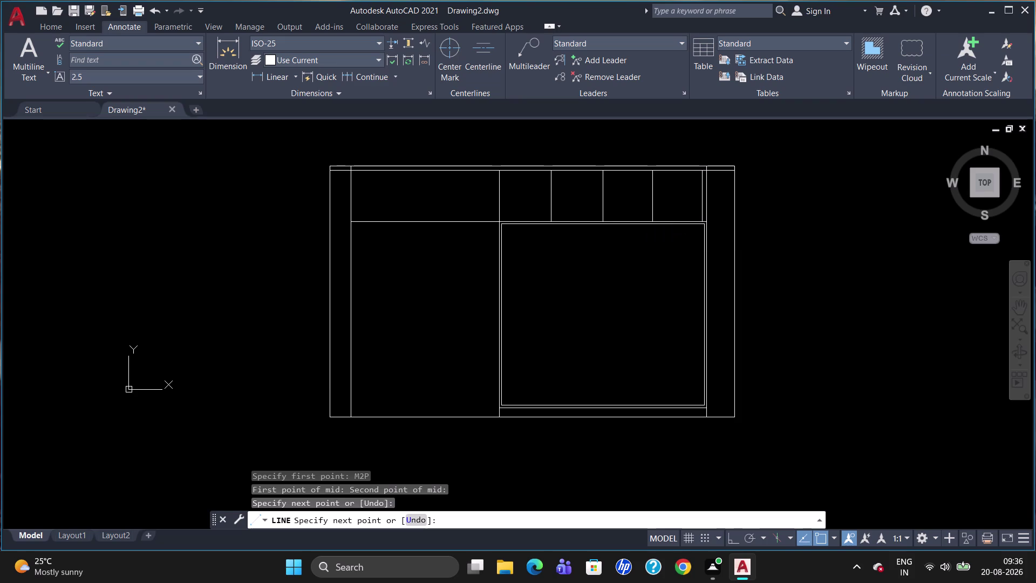
scroll(up, 3)
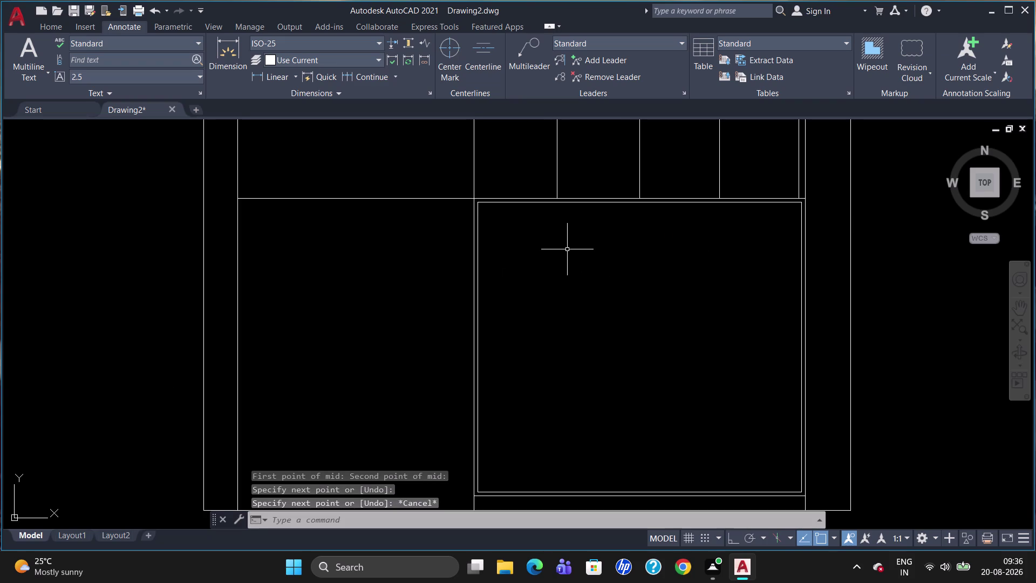
Draw the first vertical door-panel divider from a compartment line to the panel bottom.
key(l)
key(Return)
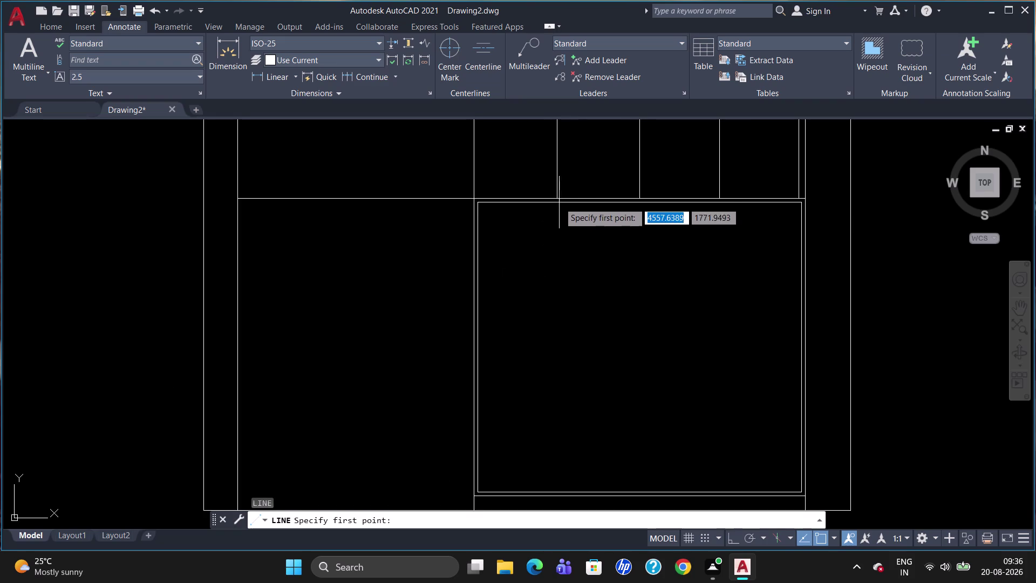
scroll(up, 3)
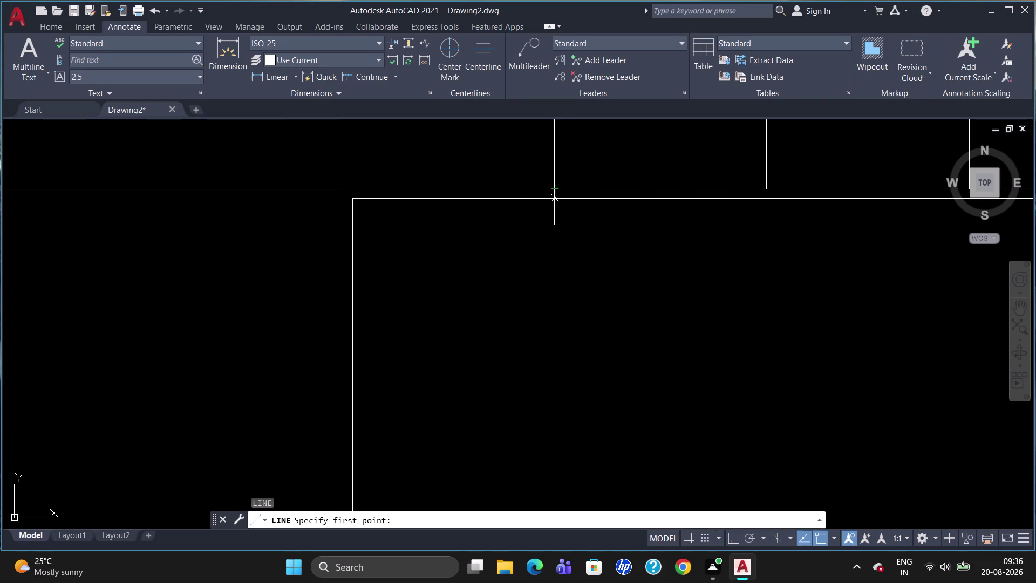
click(555, 199)
scroll(down, 3)
scroll(up, 3)
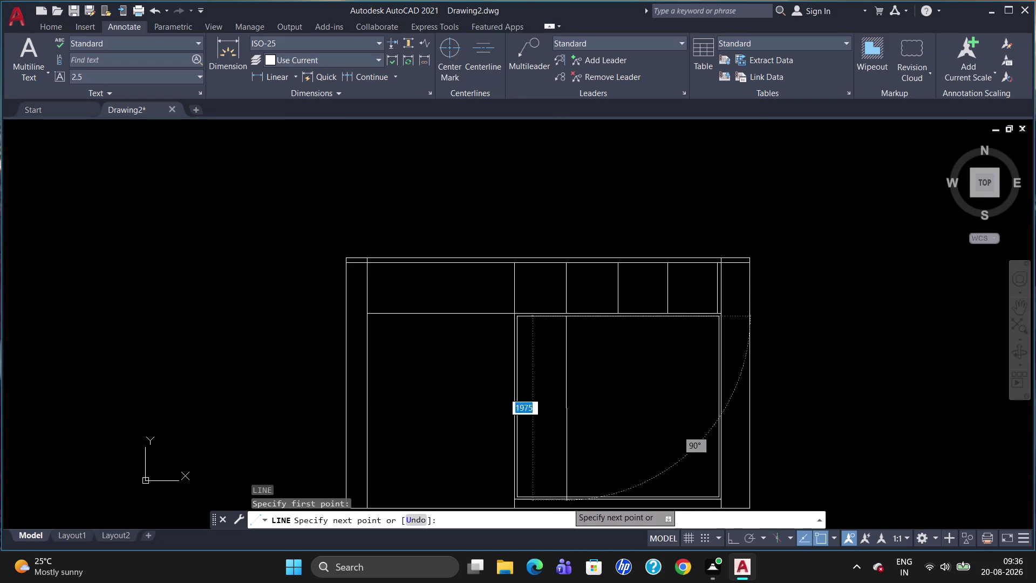
scroll(up, 3)
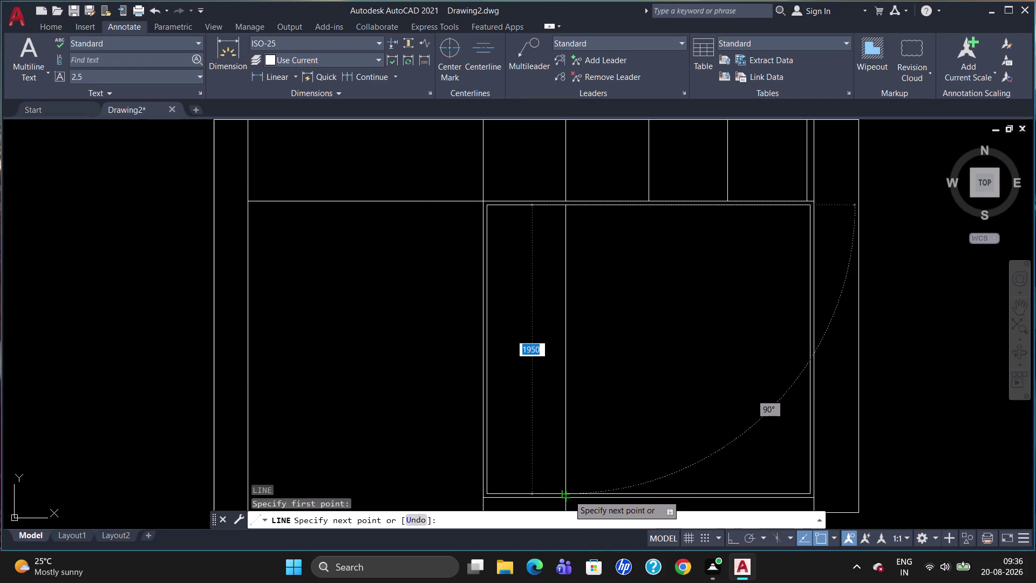
click(569, 495)
key(Escape)
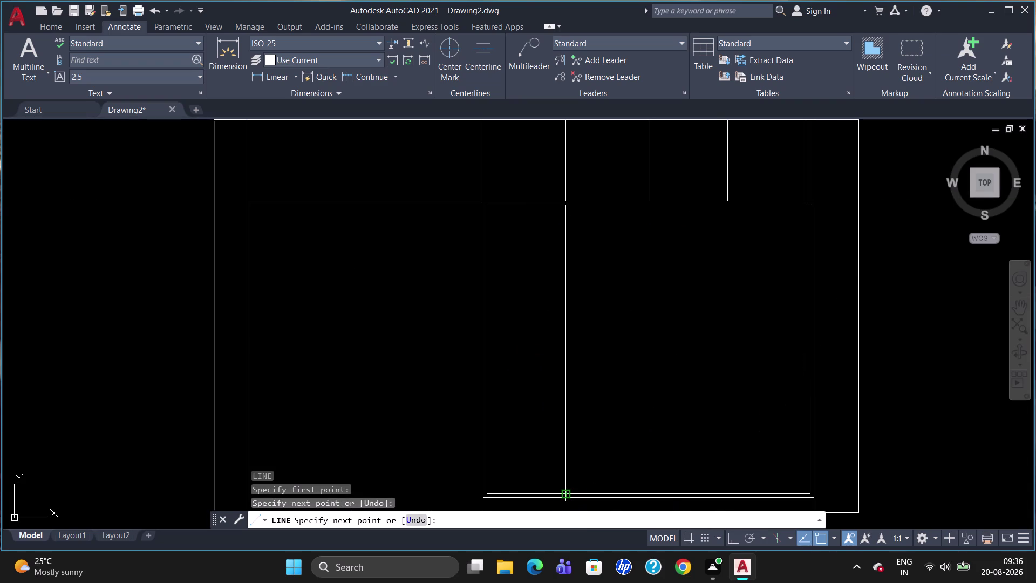
Draw the second vertical divider through the door panel down to its bottom edge.
key(l)
key(Return)
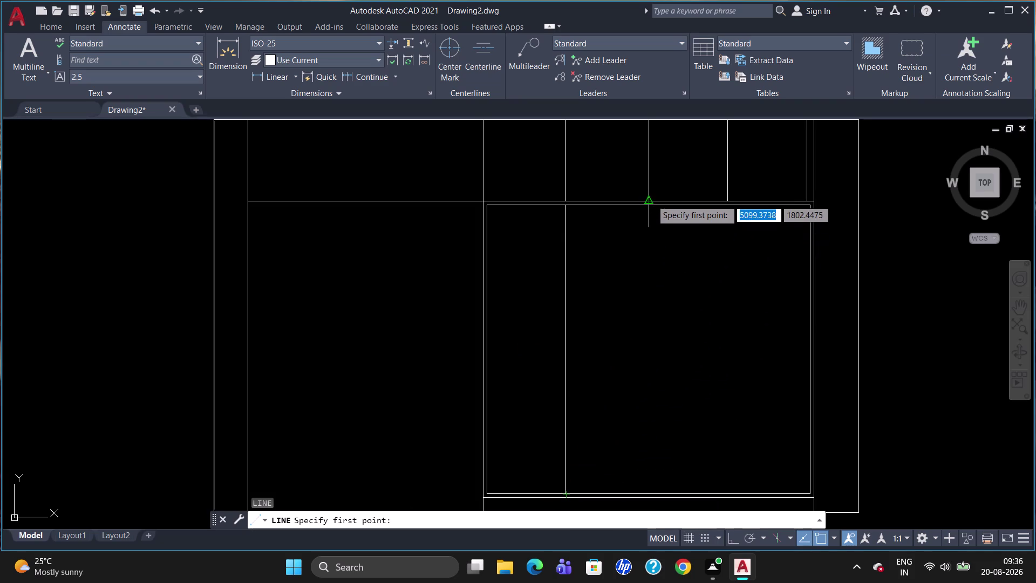
scroll(up, 3)
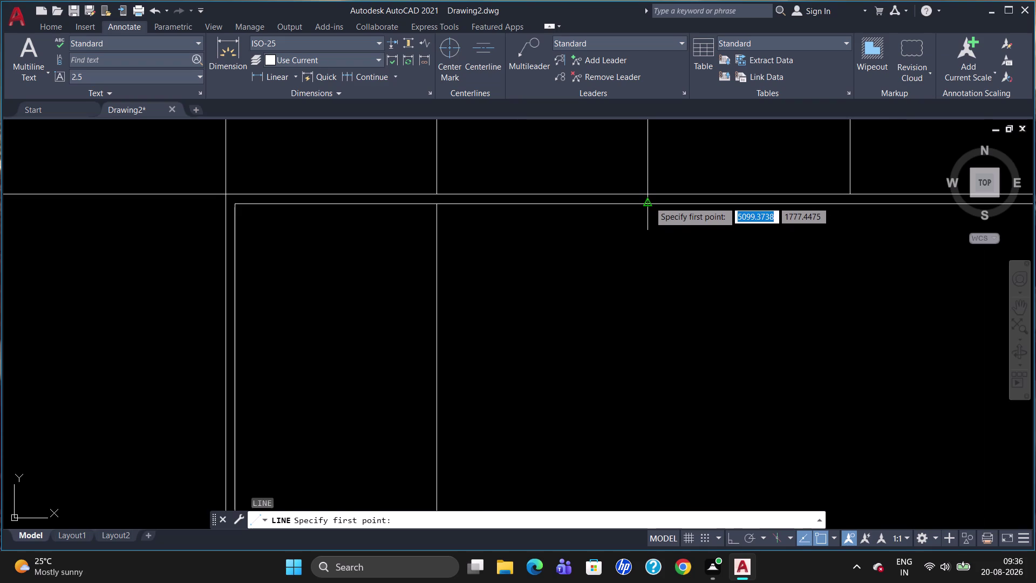
scroll(up, 3)
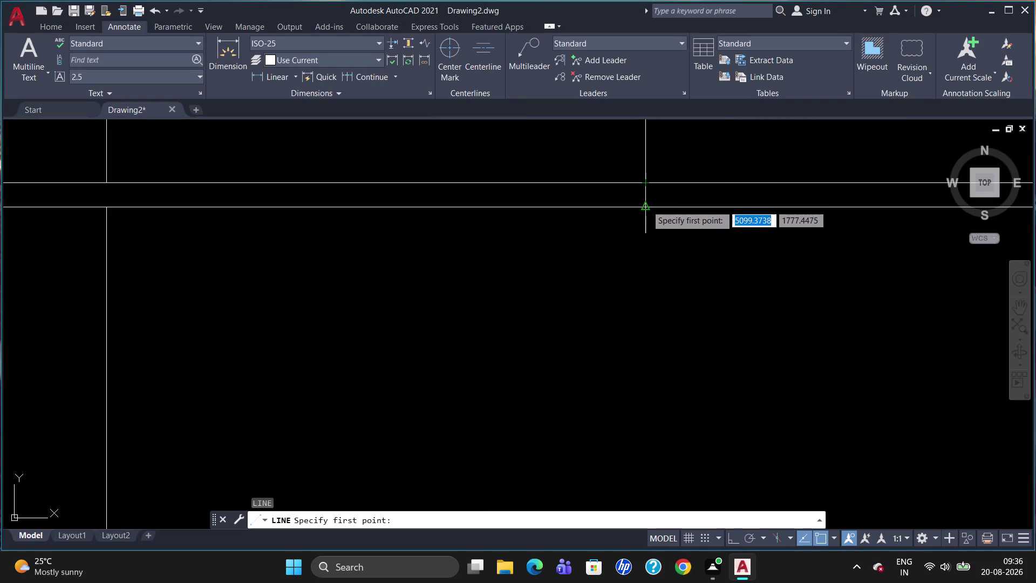
click(647, 205)
scroll(down, 3)
scroll(down, 3)
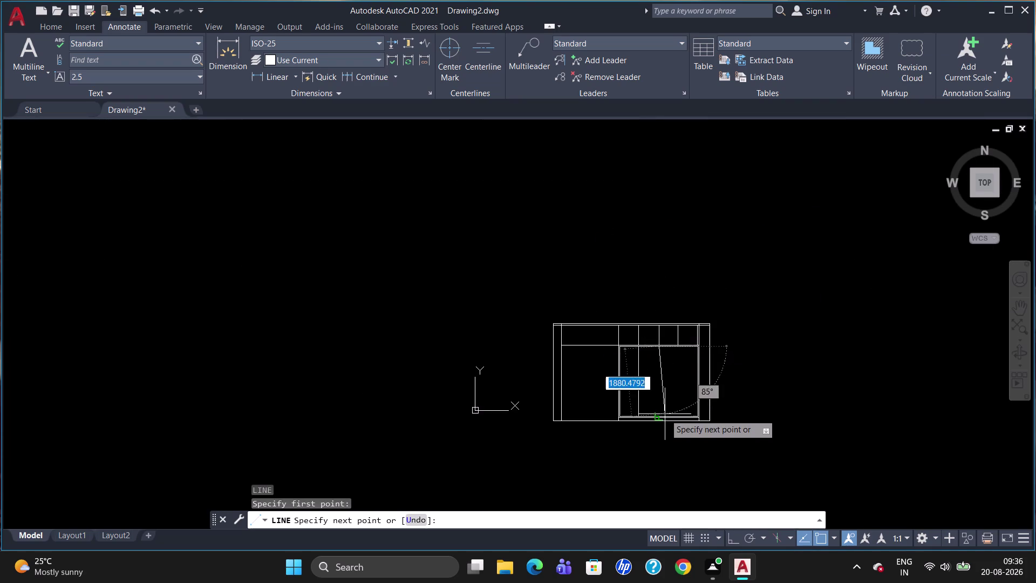
scroll(up, 3)
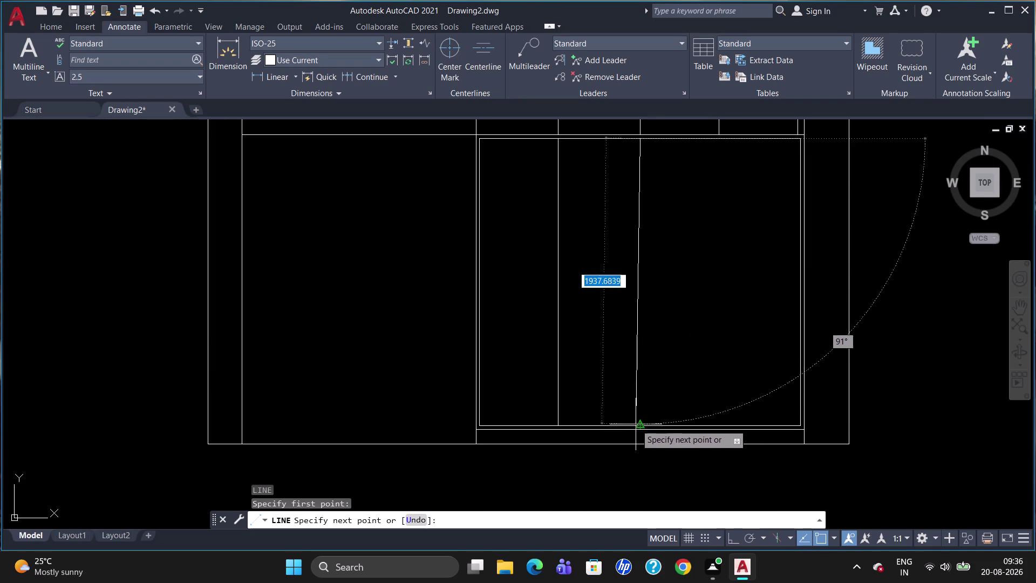
click(638, 424)
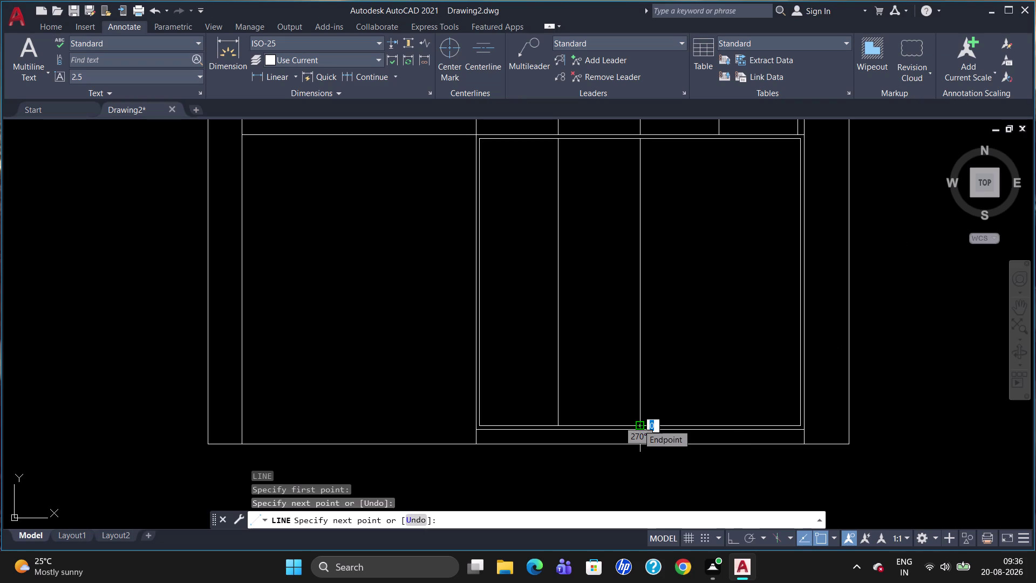
key(Escape)
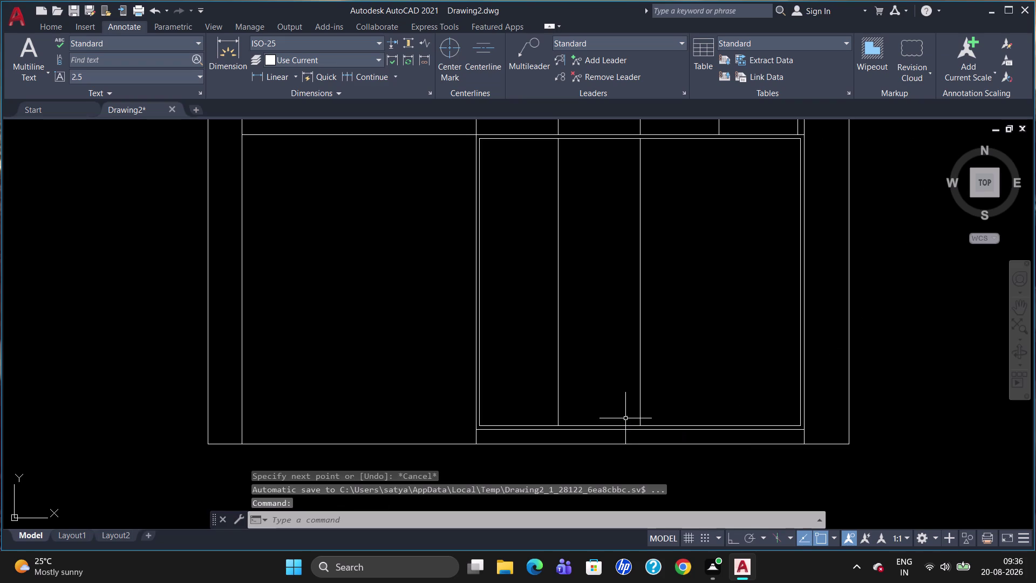